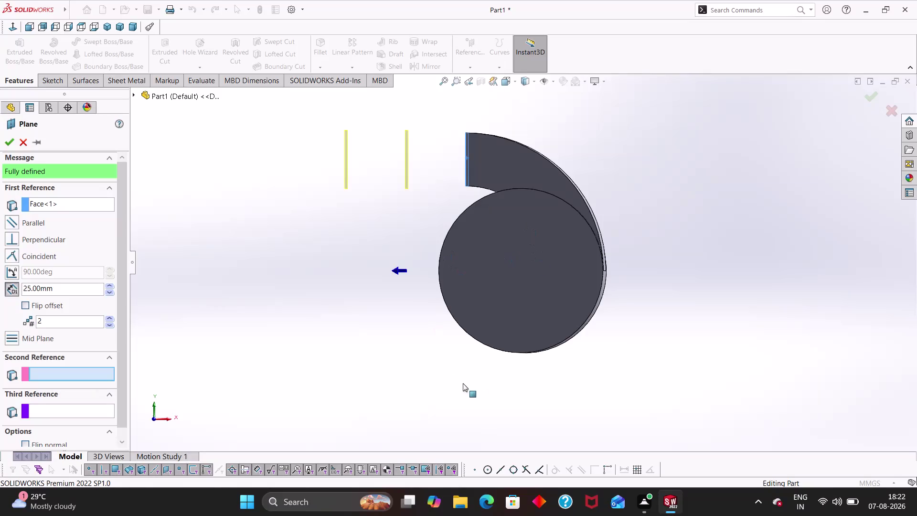
Confirm the two planes offset 25 mm from the face and orbit to view them.
click(6, 139)
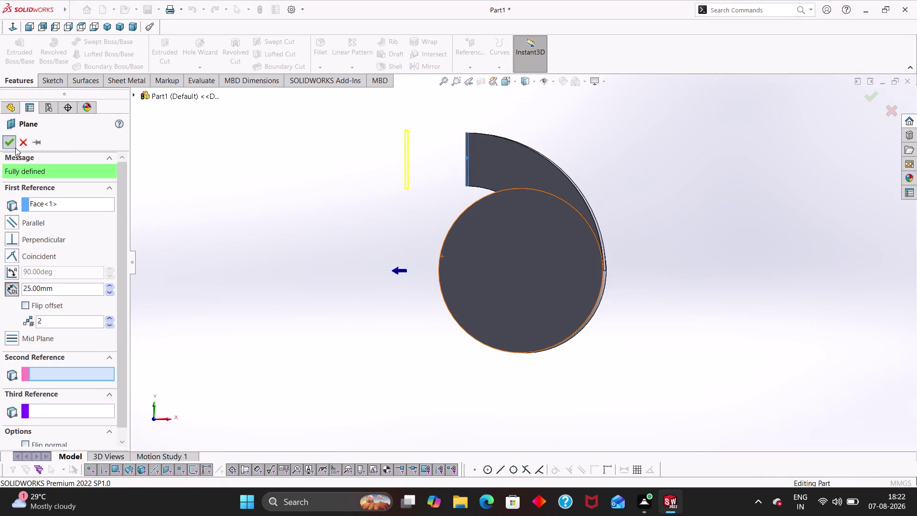
click(319, 260)
middle_drag(318, 258, 364, 330)
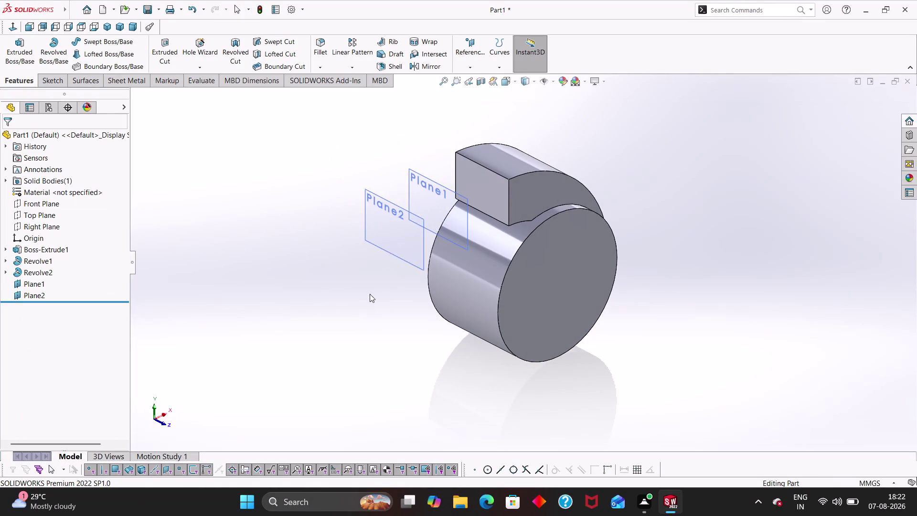
Start a new sketch on Plane1 from its context toolbar.
right_click(443, 206)
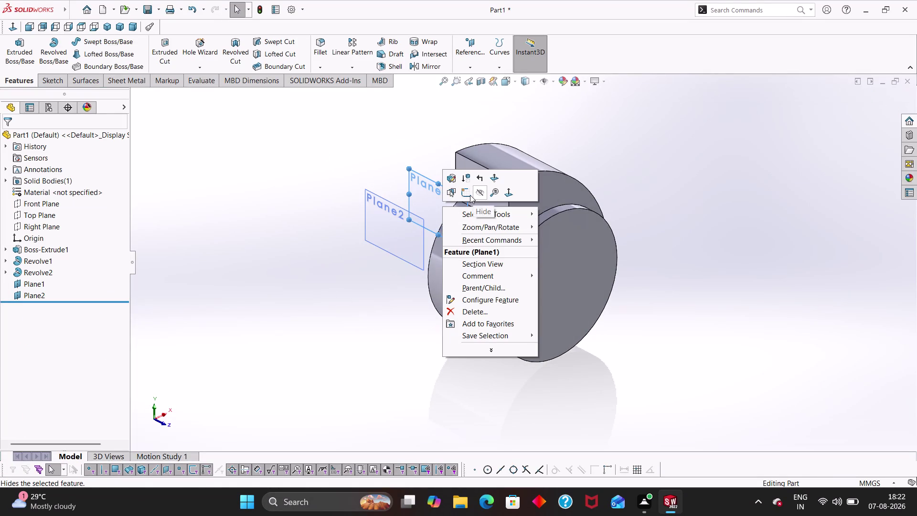
click(469, 195)
scroll(up, 3)
Draw a corner rectangle from the Plane2 corner to near the housing top.
right_drag(425, 218, 408, 214)
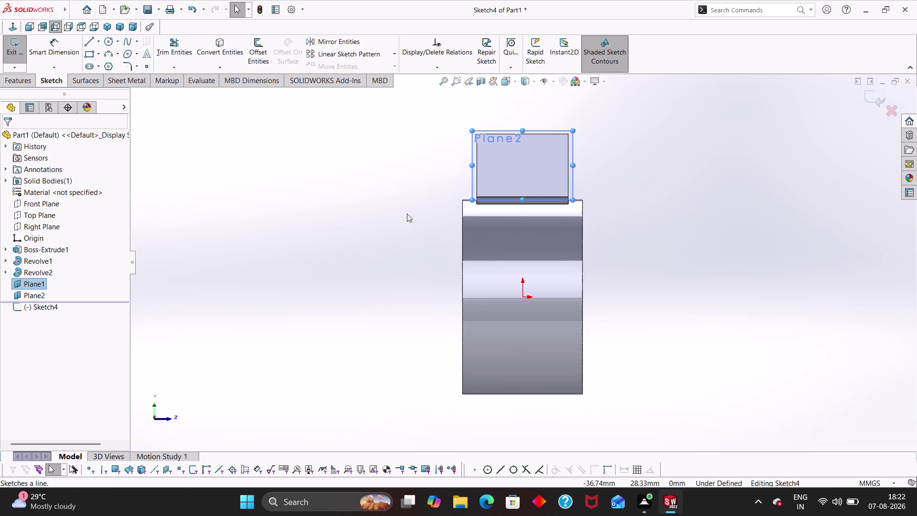
right_drag(408, 214, 368, 209)
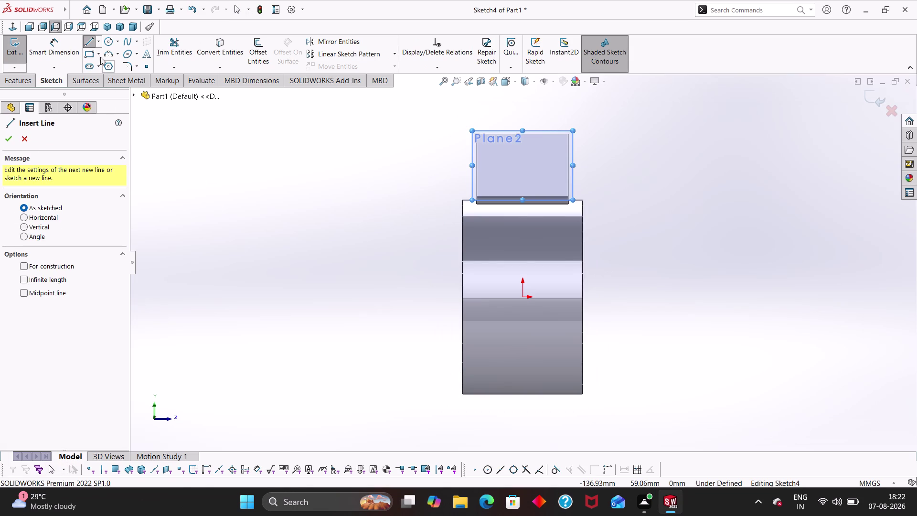
click(93, 52)
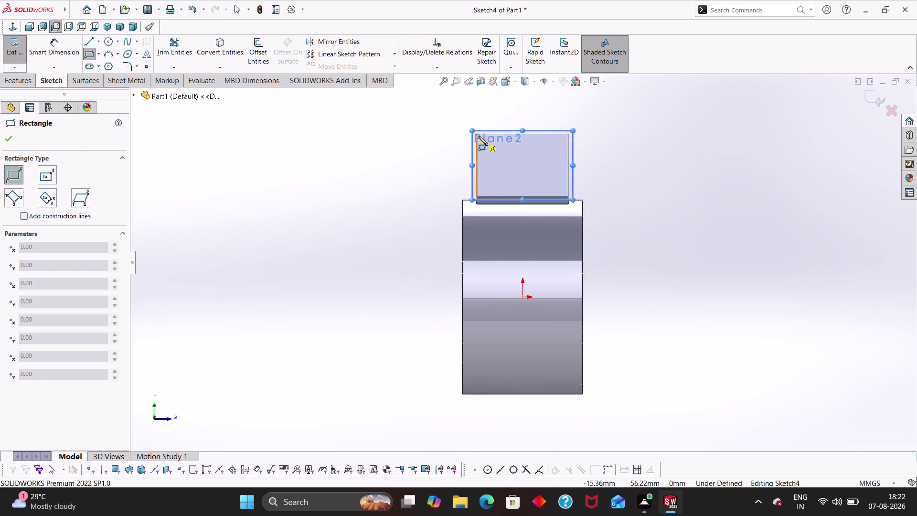
click(474, 132)
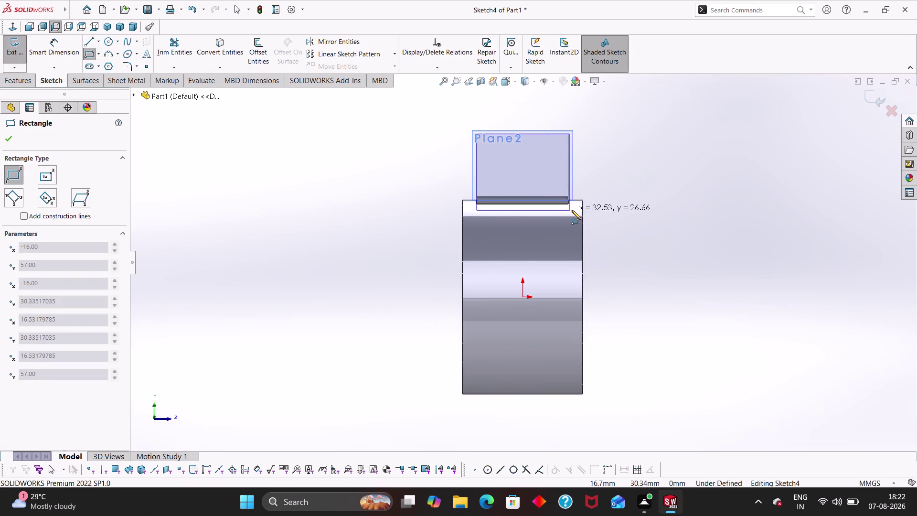
click(573, 210)
key(Escape)
scroll(down, 3)
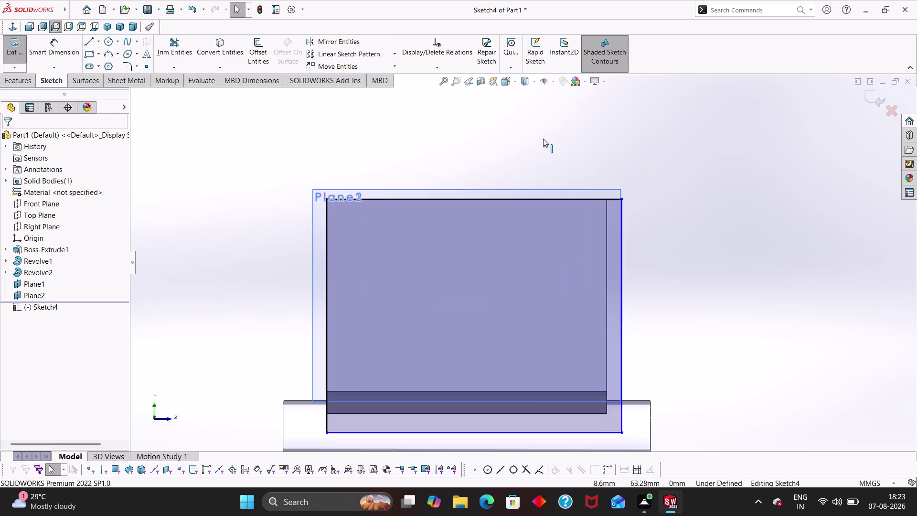
drag(505, 200, 505, 208)
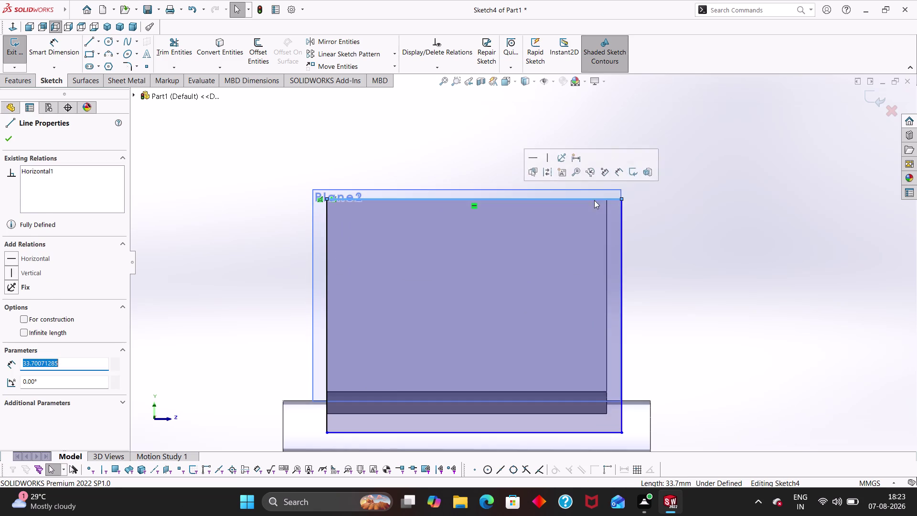
key(Escape)
Smart-dimension the rectangle's right edge to 24 mm and top edge to 40 mm.
right_drag(668, 284, 652, 193)
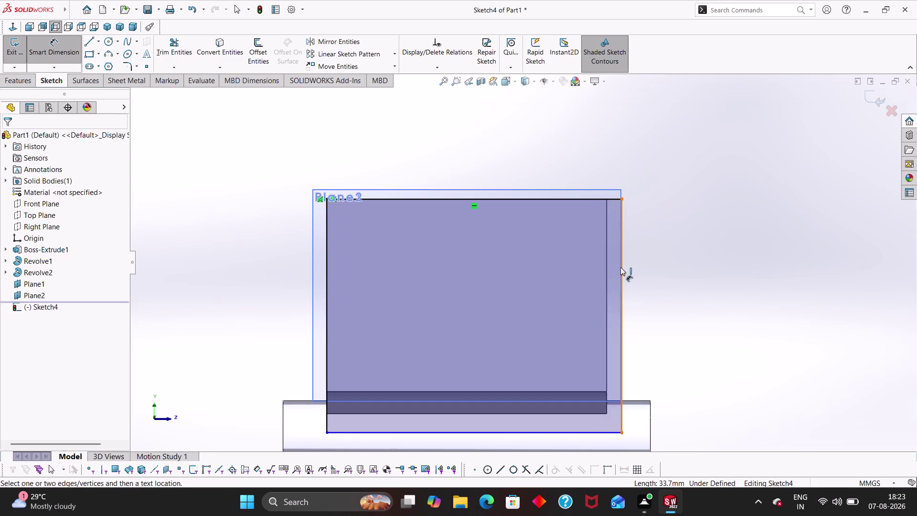
click(620, 267)
click(685, 274)
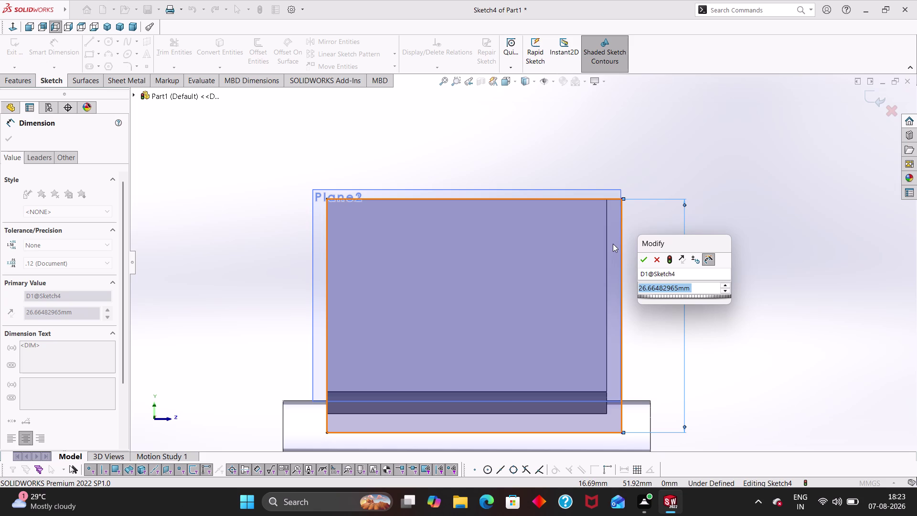
text(24)
key(Return)
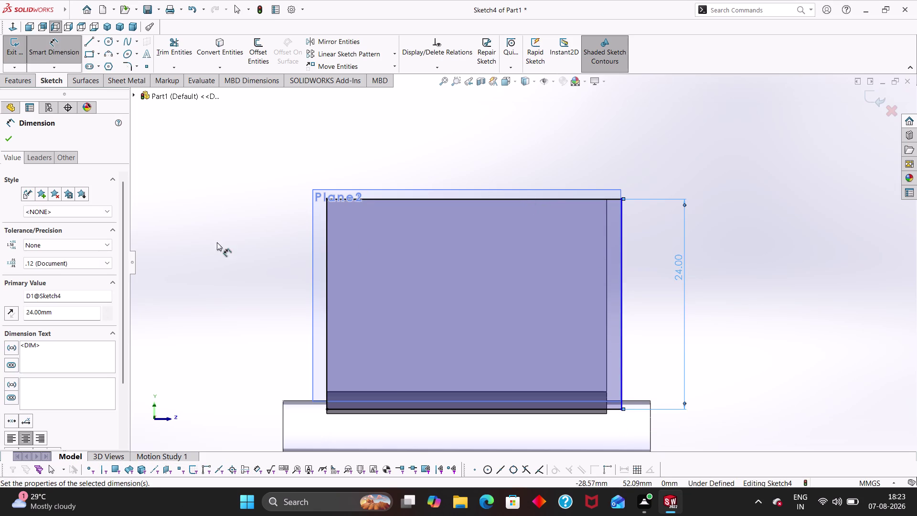
click(368, 199)
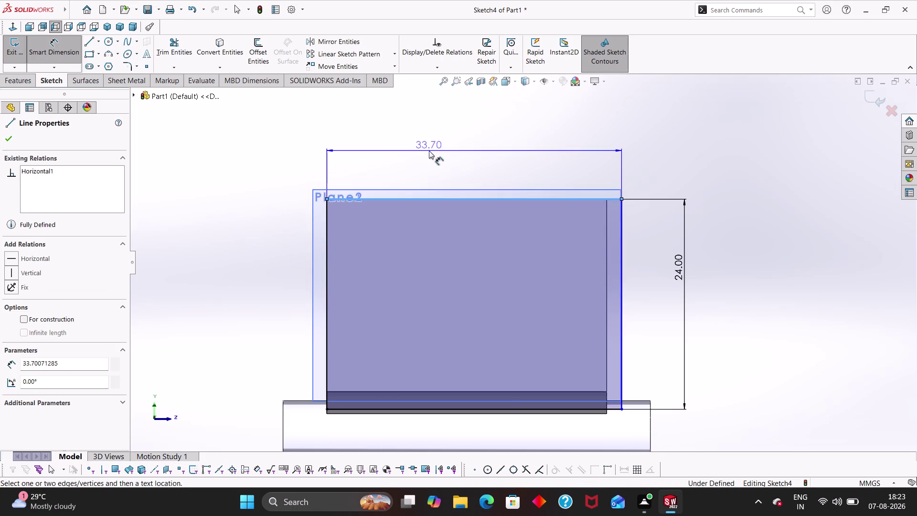
click(428, 151)
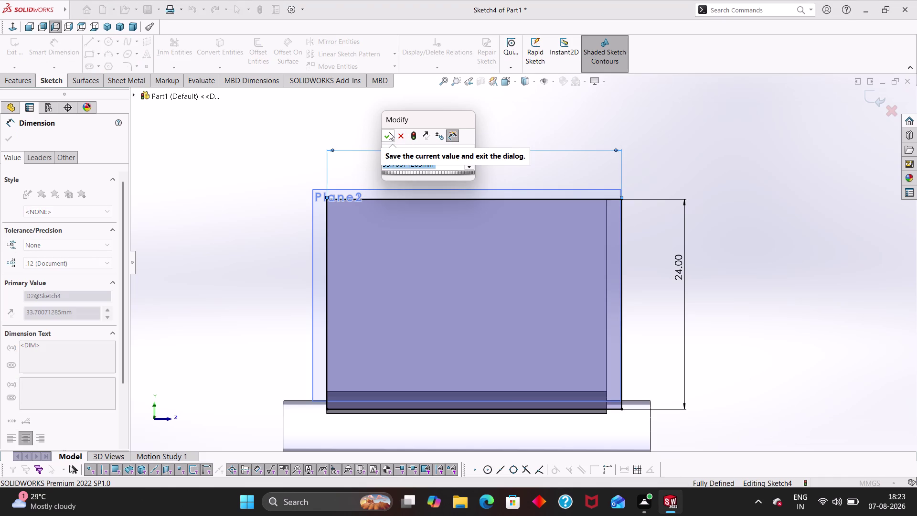
text(40)
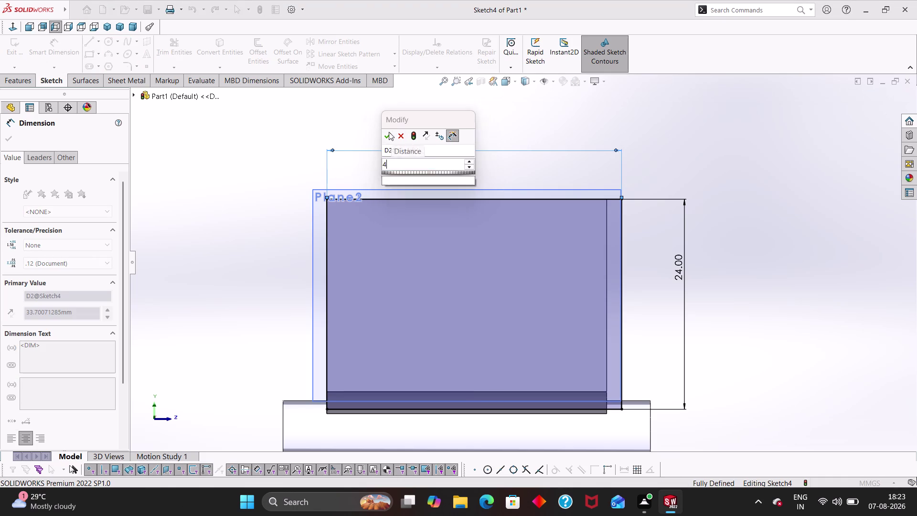
key(Return)
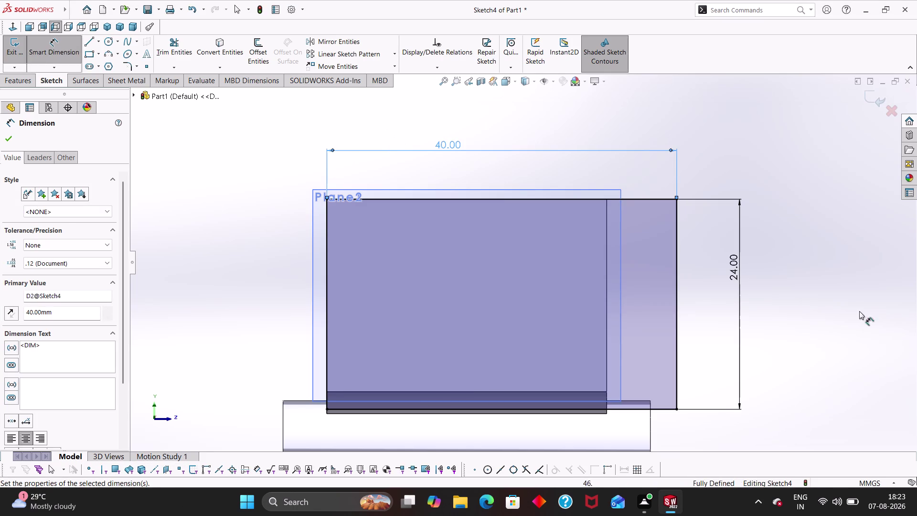
click(828, 287)
click(506, 199)
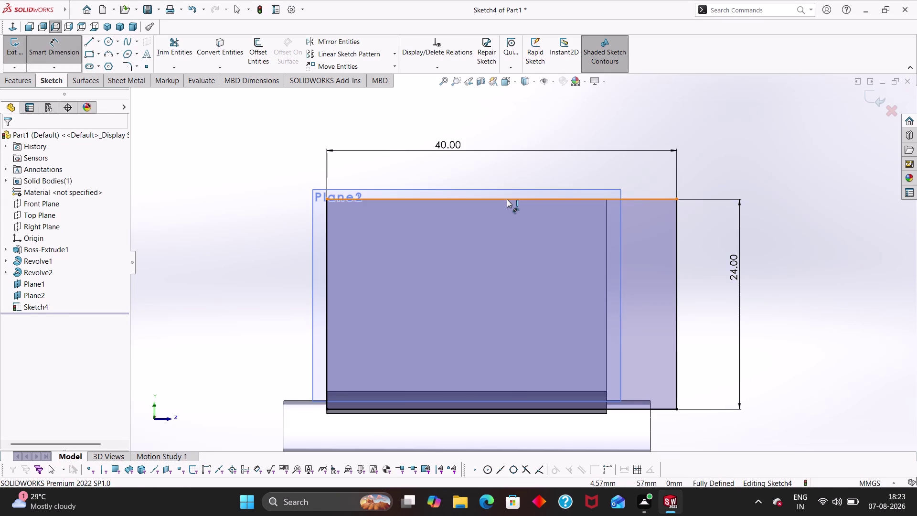
Select the rectangle's top edge and delete its relations.
key(Escape)
key(Escape)
click(503, 199)
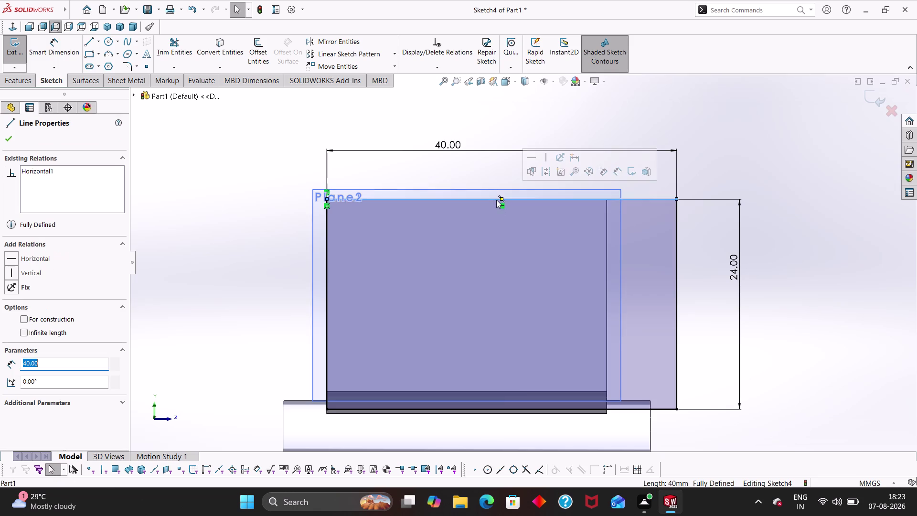
click(502, 199)
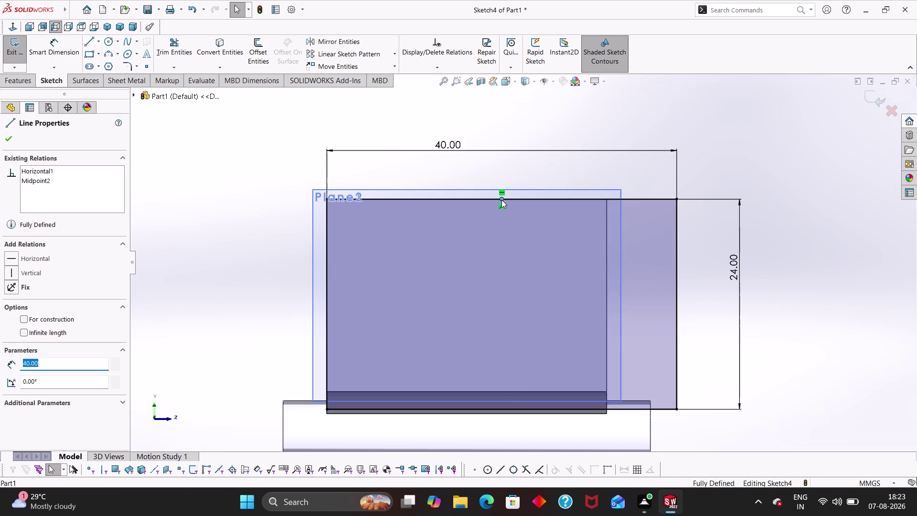
click(458, 198)
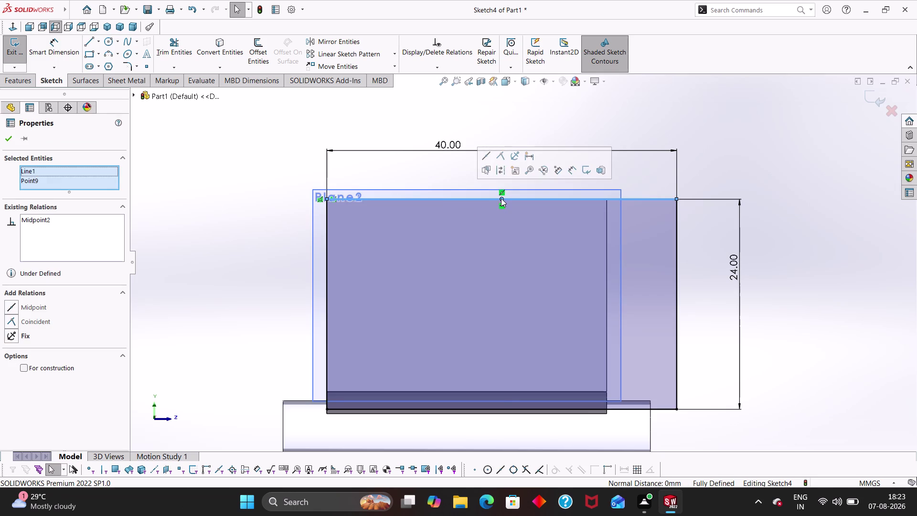
drag(502, 198, 434, 211)
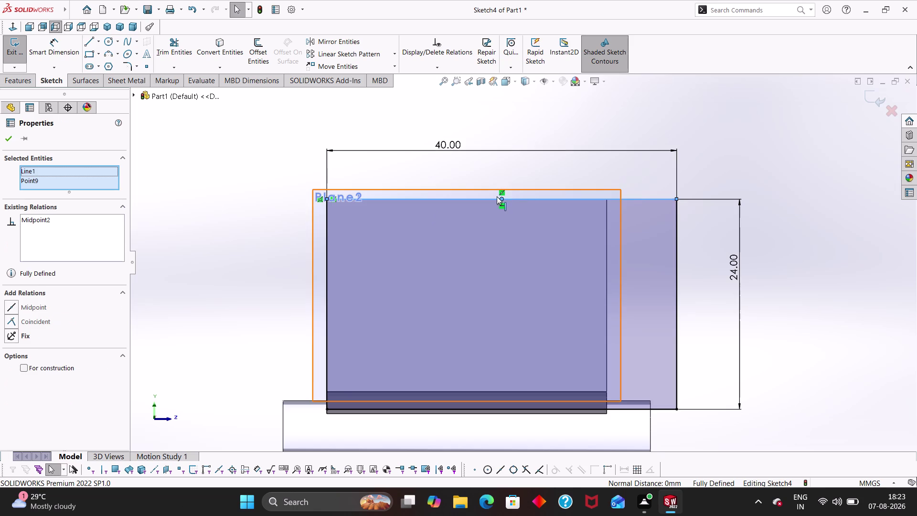
click(500, 195)
key(Delete)
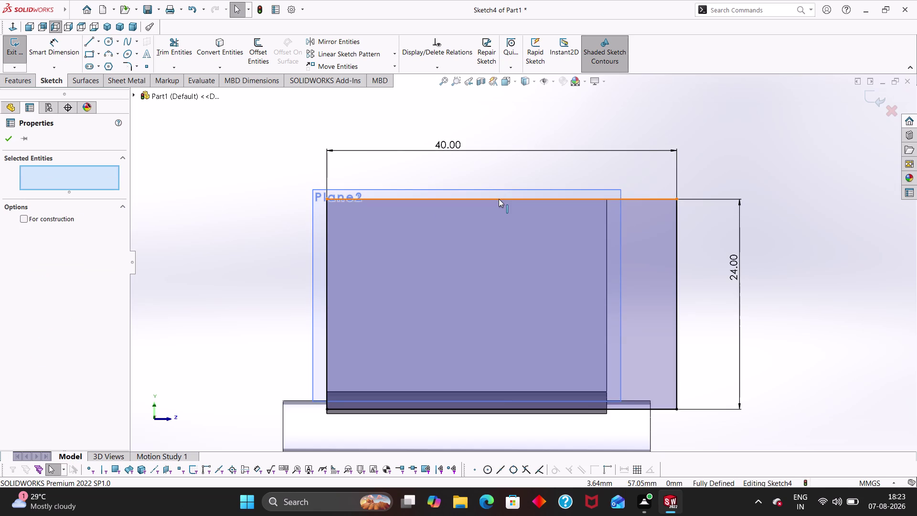
click(499, 199)
drag(507, 200, 474, 182)
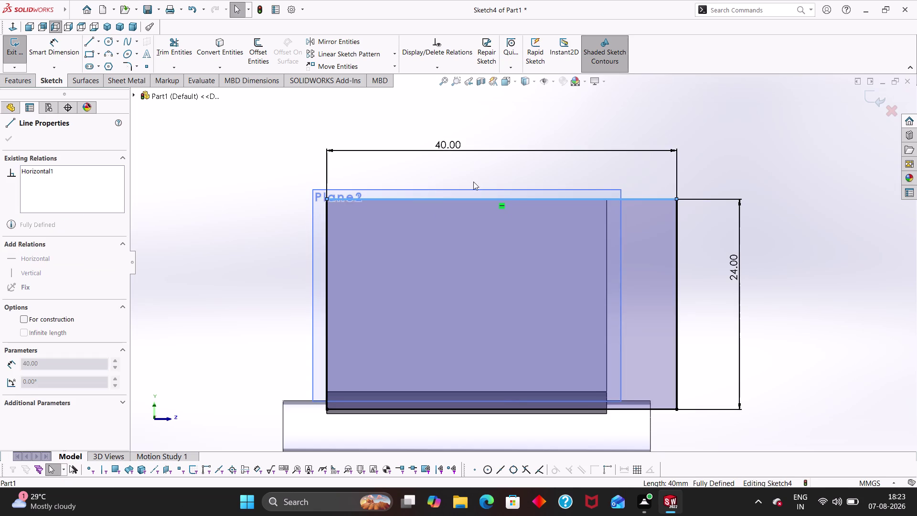
drag(474, 182, 473, 182)
click(505, 207)
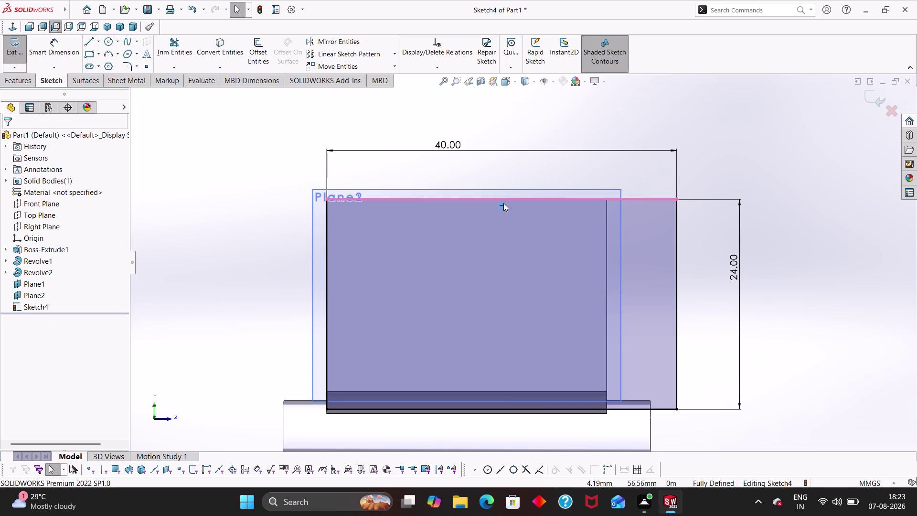
key(Delete)
Drag the rectangle's top corners and delete the top-left corner's relation.
drag(503, 202, 496, 170)
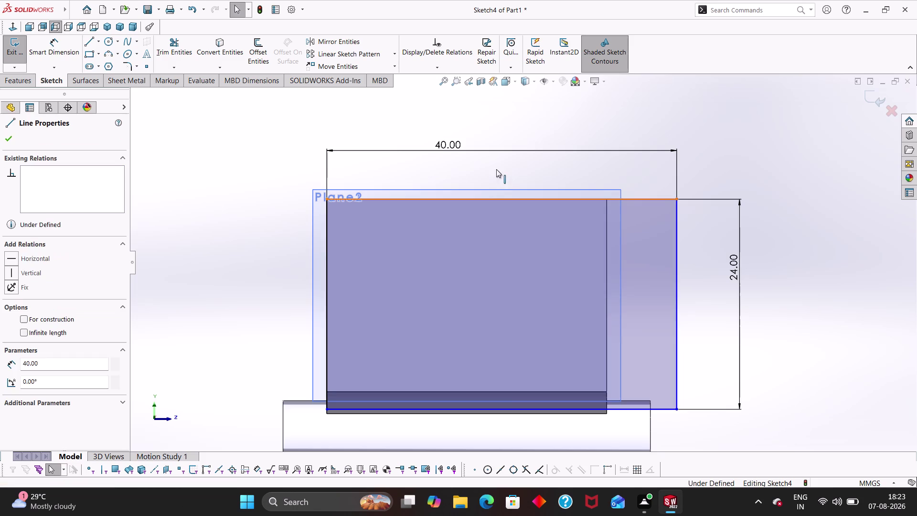
drag(497, 169, 490, 173)
drag(676, 199, 613, 202)
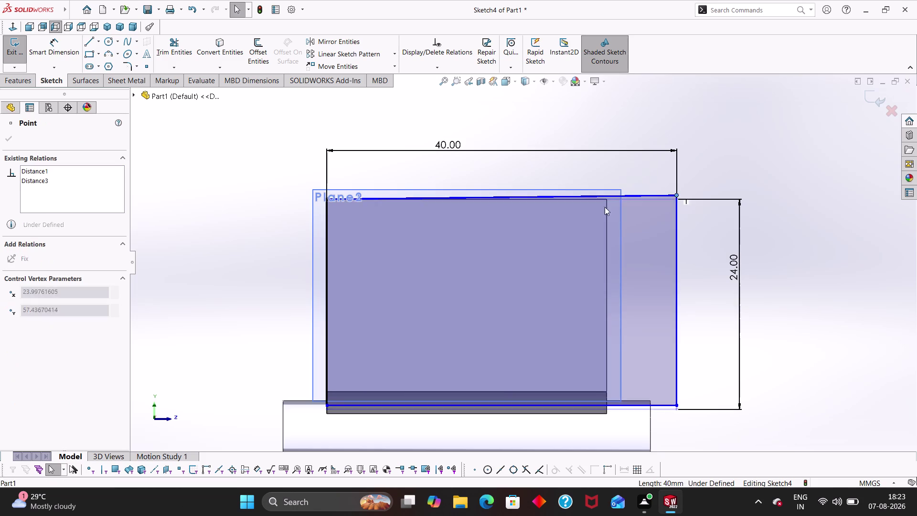
drag(613, 202, 639, 219)
drag(327, 198, 327, 217)
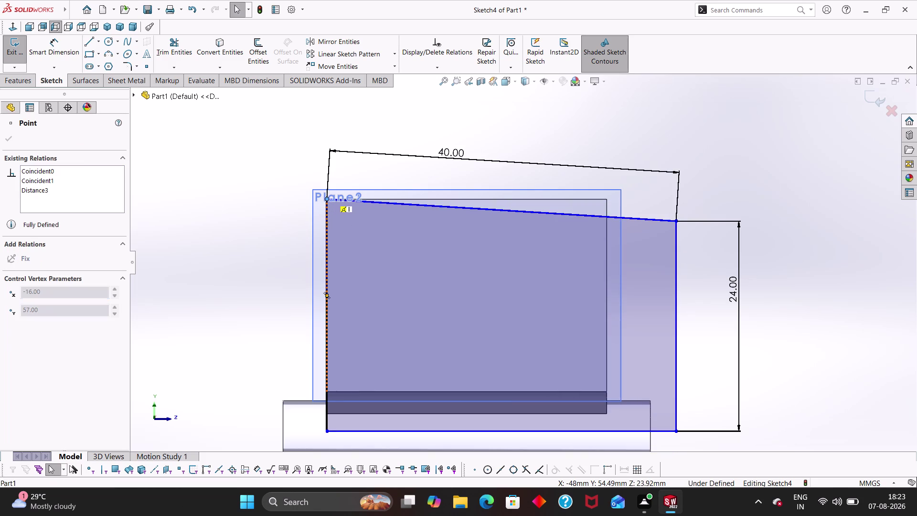
click(326, 193)
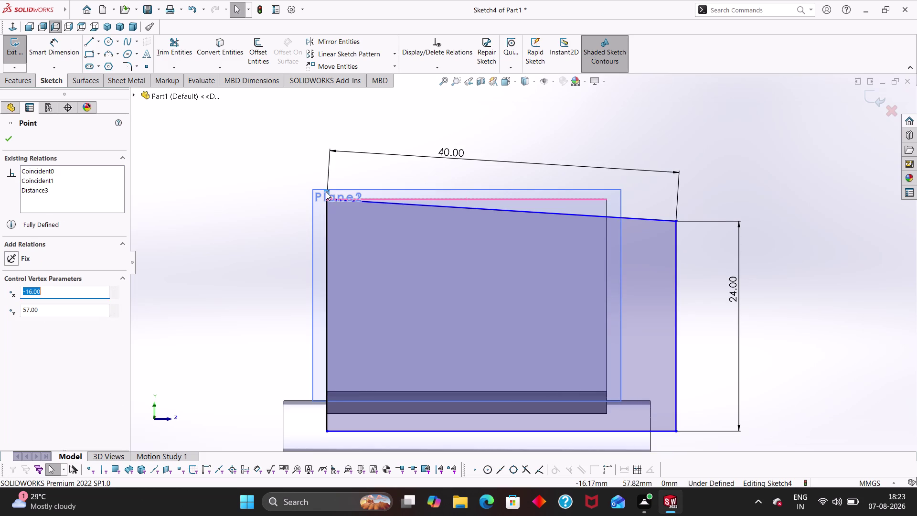
key(Delete)
Level the top edge by dragging both corners, then select the top line with the housing edge.
drag(327, 199, 325, 218)
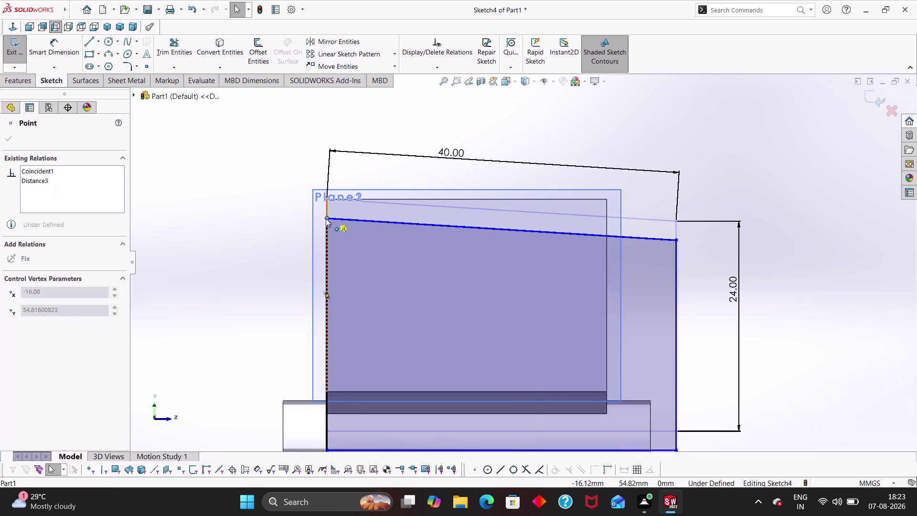
drag(325, 218, 322, 212)
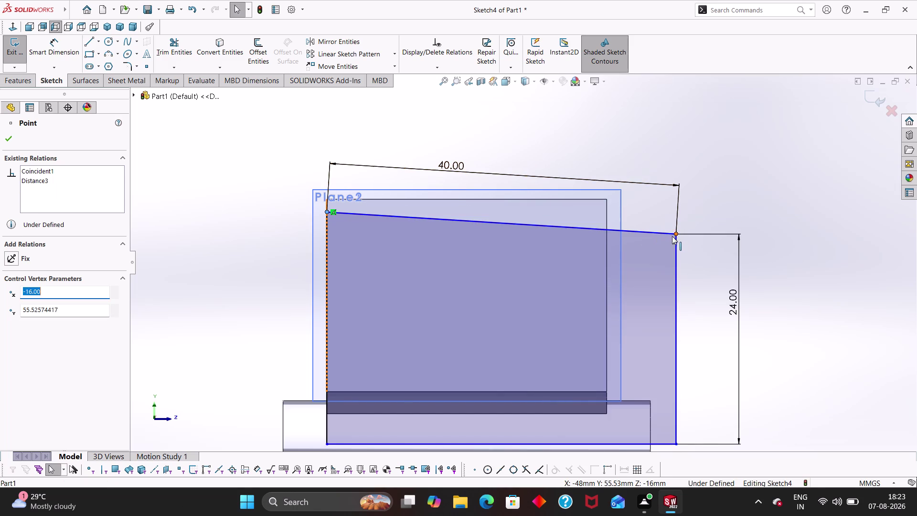
drag(677, 233, 679, 227)
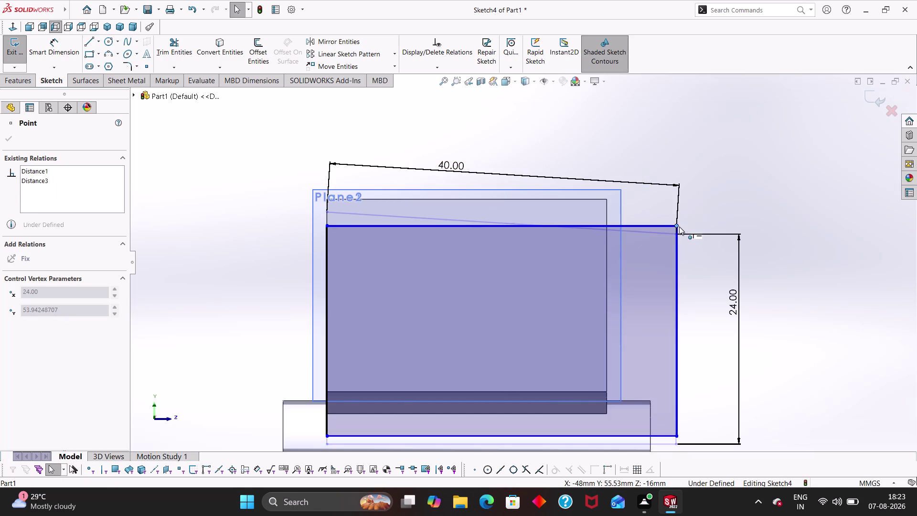
drag(679, 227, 679, 226)
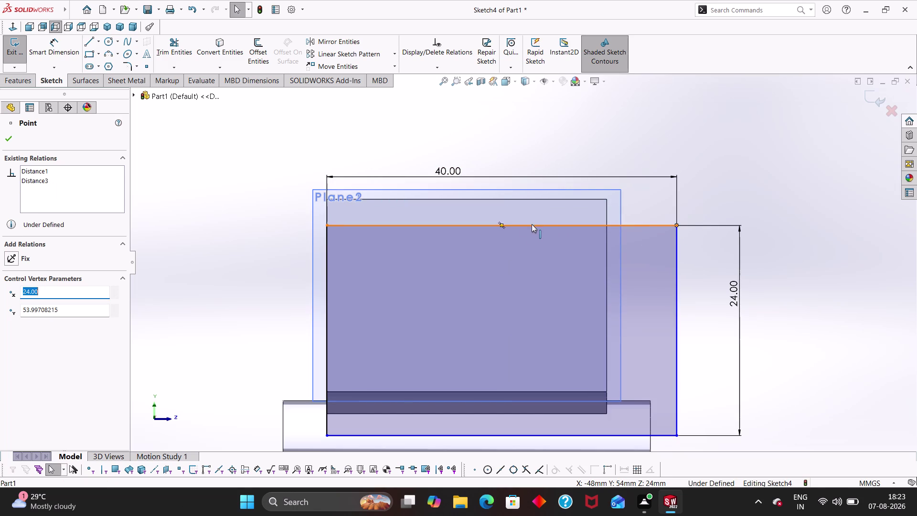
click(501, 225)
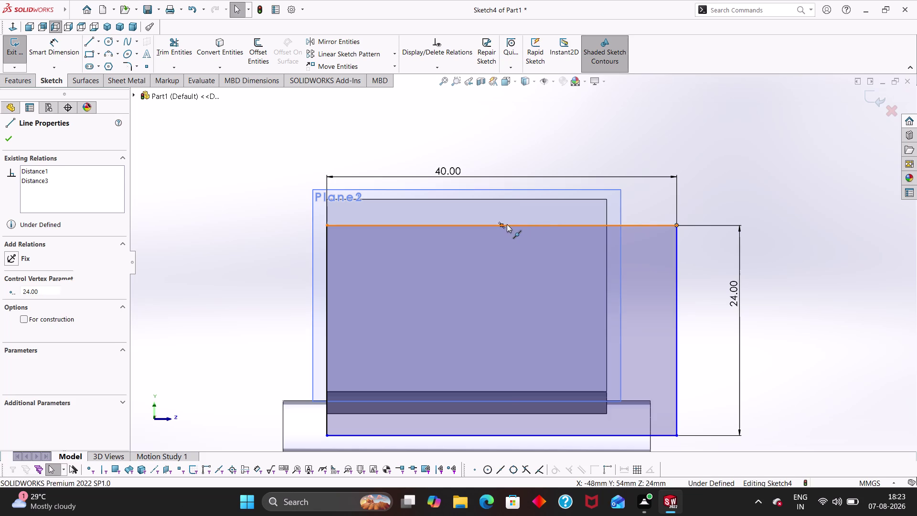
click(459, 199)
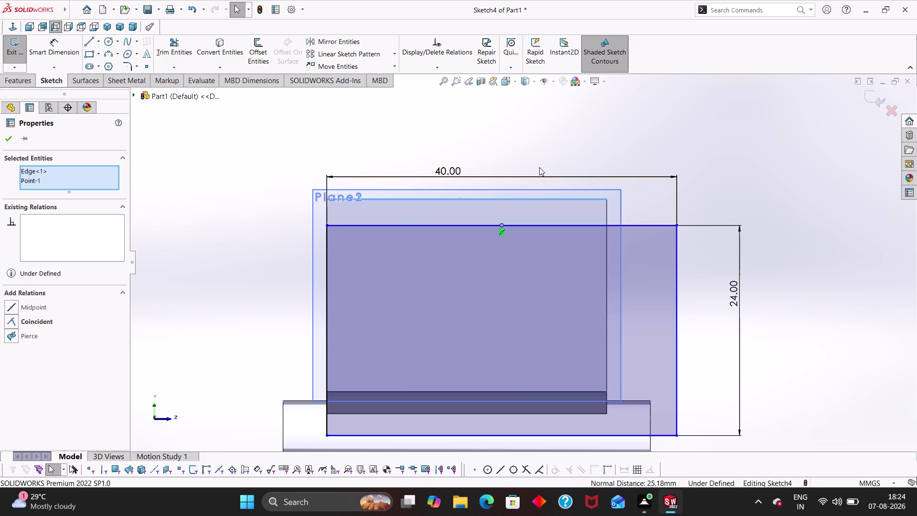
Orbit around the housing block and make the point the edge's midpoint.
middle_drag(552, 115, 566, 175)
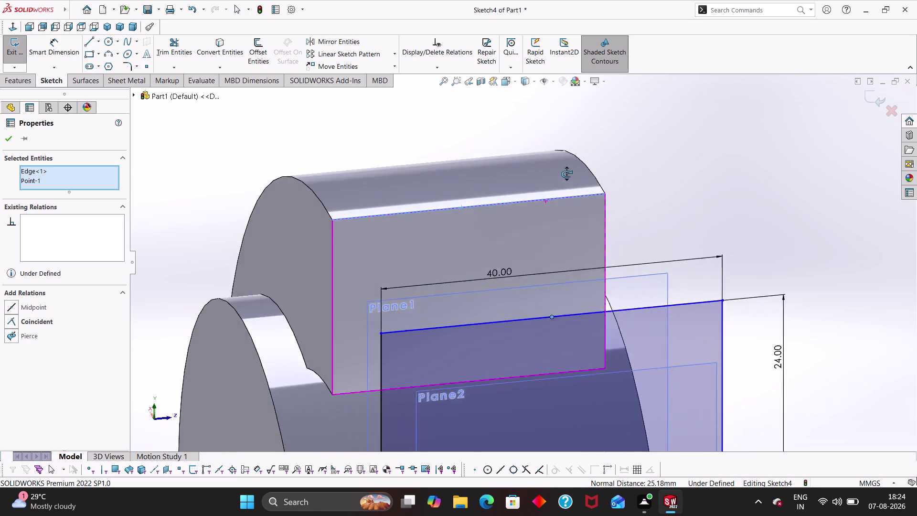
middle_drag(565, 175, 551, 137)
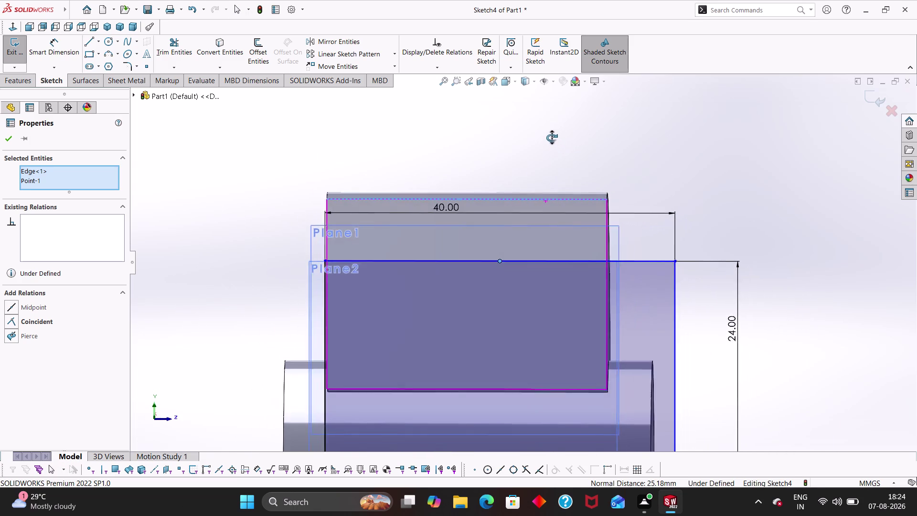
middle_drag(552, 138, 551, 131)
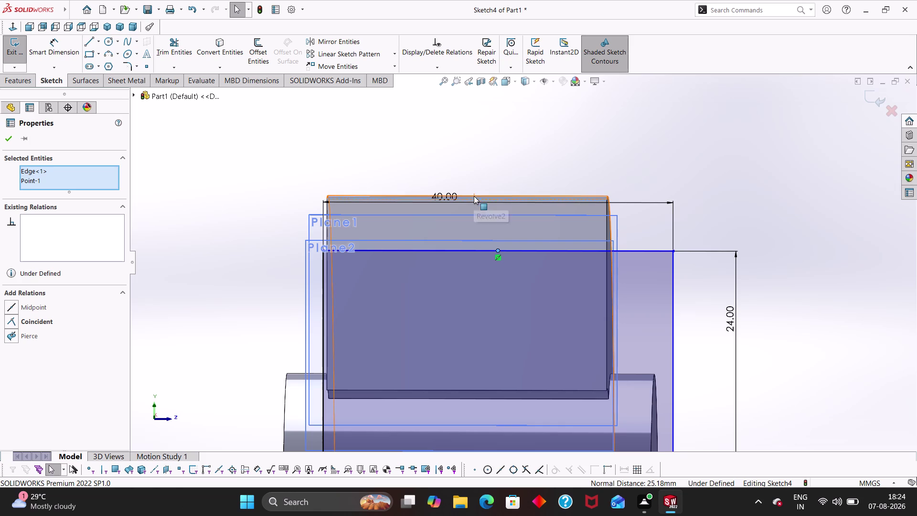
middle_drag(535, 160, 551, 182)
scroll(down, 3)
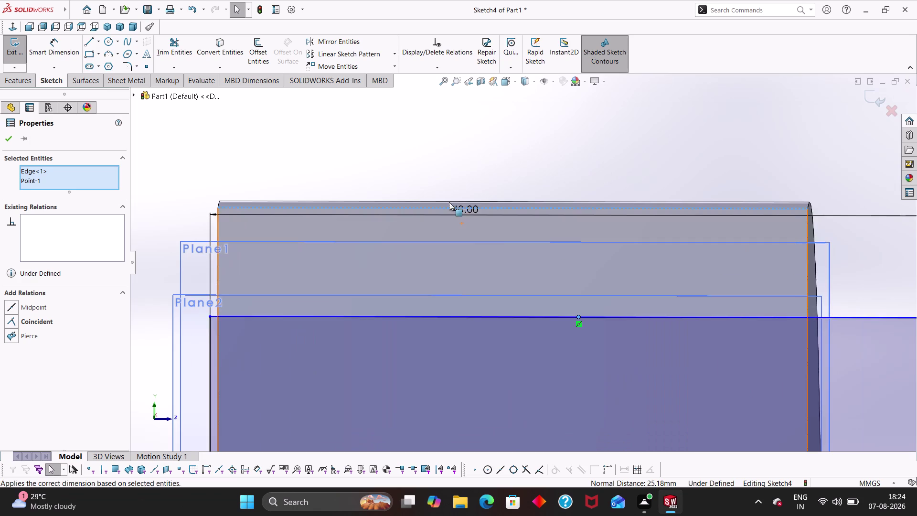
scroll(up, 3)
scroll(up, 3)
middle_drag(534, 209, 552, 240)
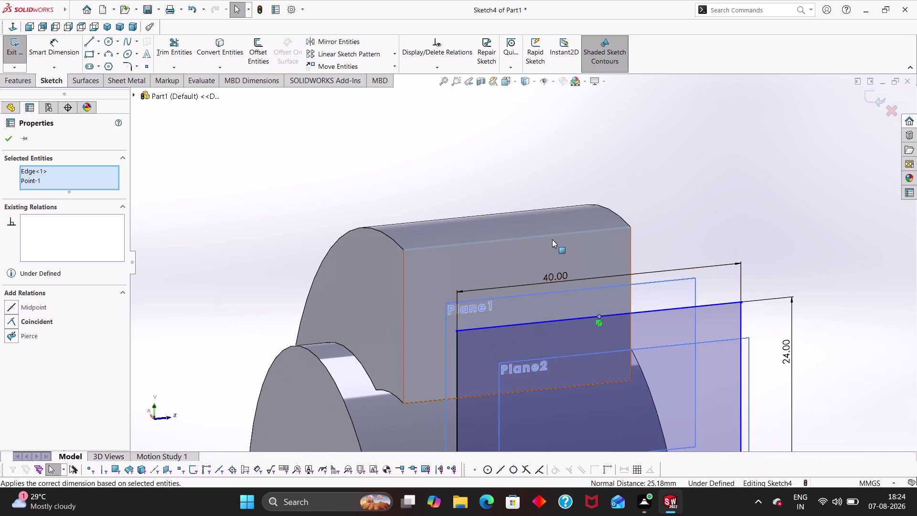
click(516, 238)
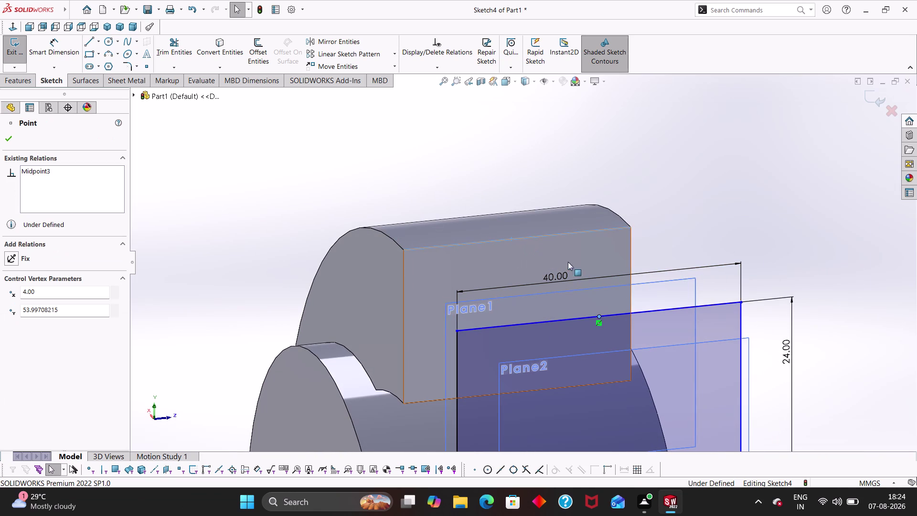
Return to a front view, delete the top line's relation and drag the line upward.
scroll(up, 3)
middle_drag(666, 219, 647, 192)
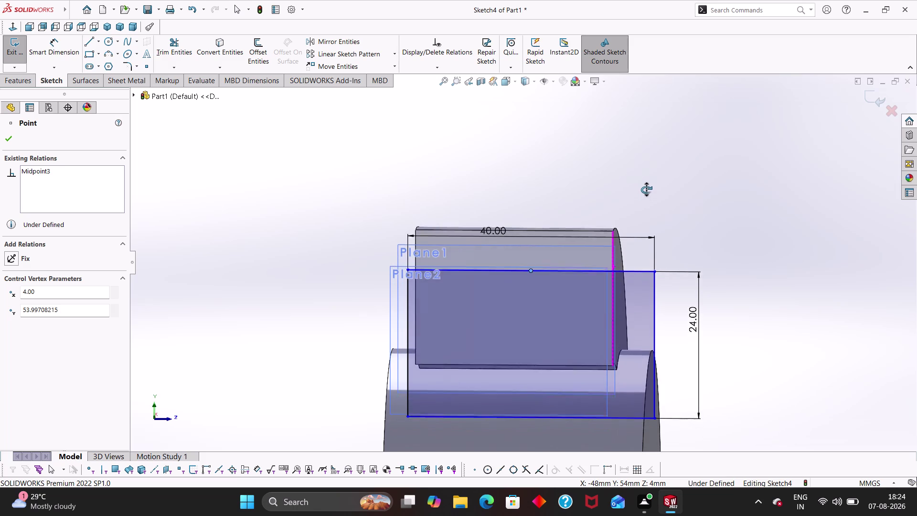
middle_drag(646, 192, 644, 161)
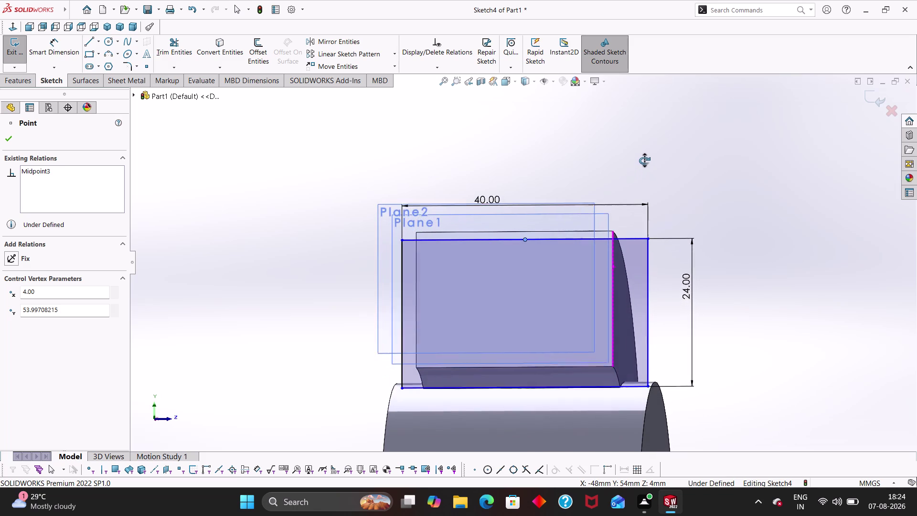
middle_drag(644, 161, 644, 160)
scroll(down, 3)
click(553, 290)
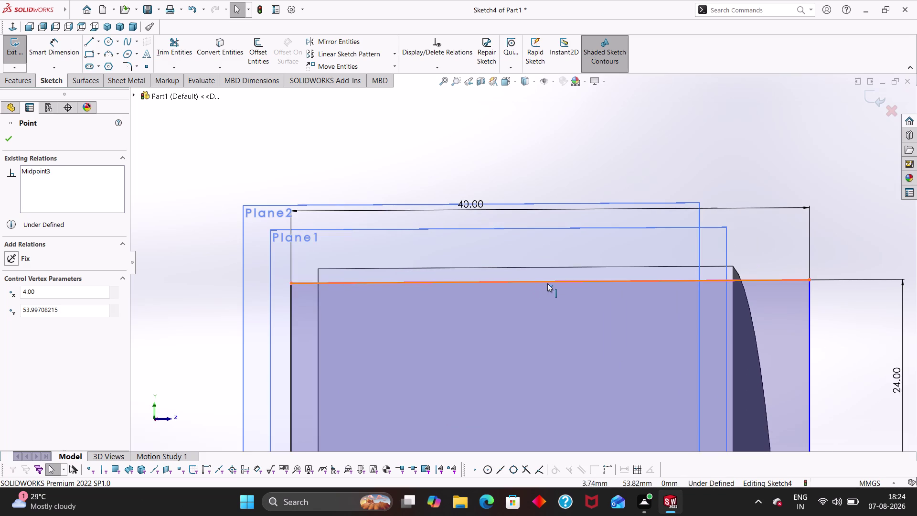
click(548, 283)
click(551, 286)
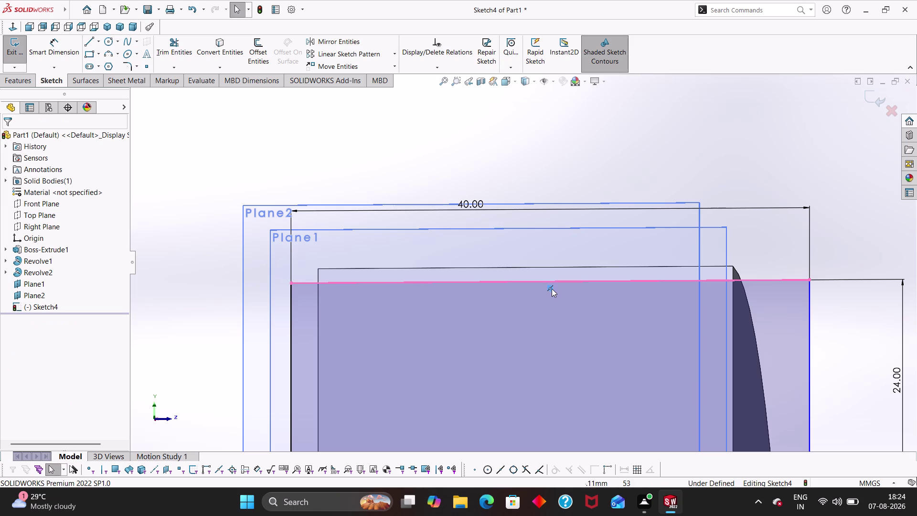
key(Delete)
click(544, 280)
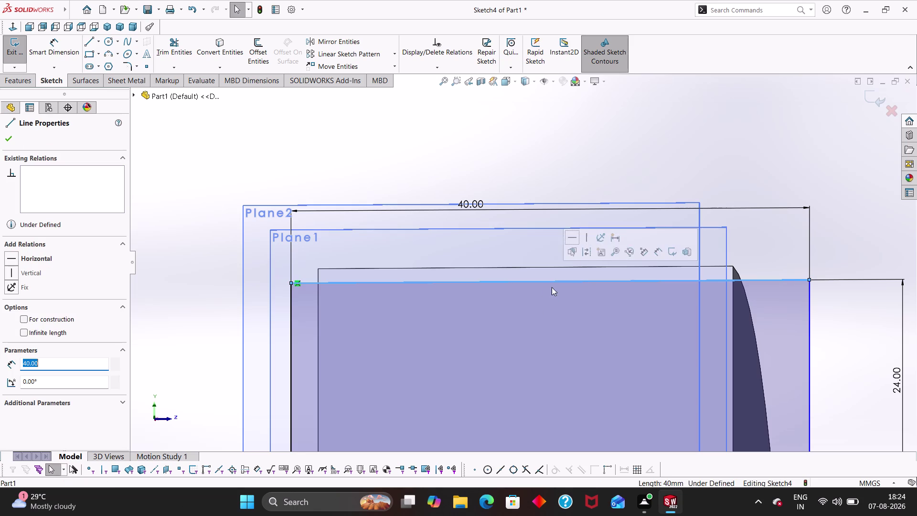
drag(556, 282, 511, 272)
key(Escape)
key(Escape)
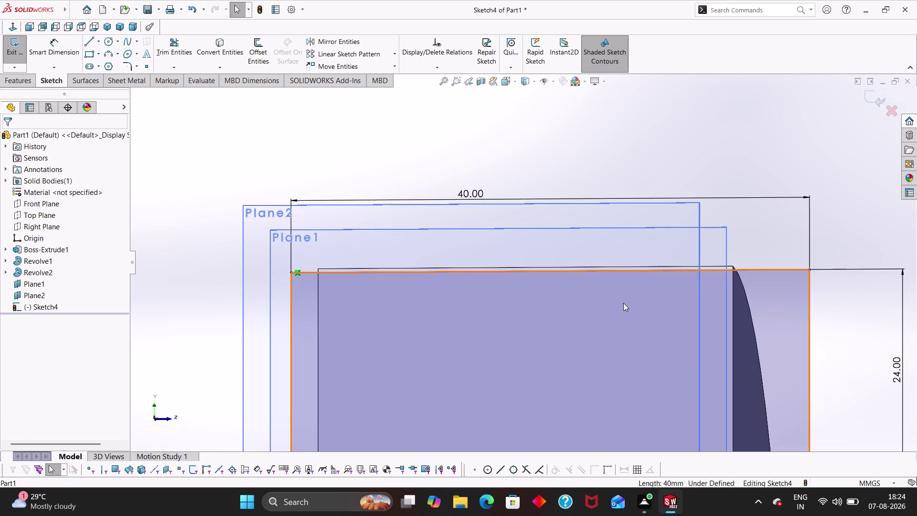
Drag the rectangle's bottom line and top-right corner to shift it above the block.
scroll(up, 3)
drag(505, 415, 506, 400)
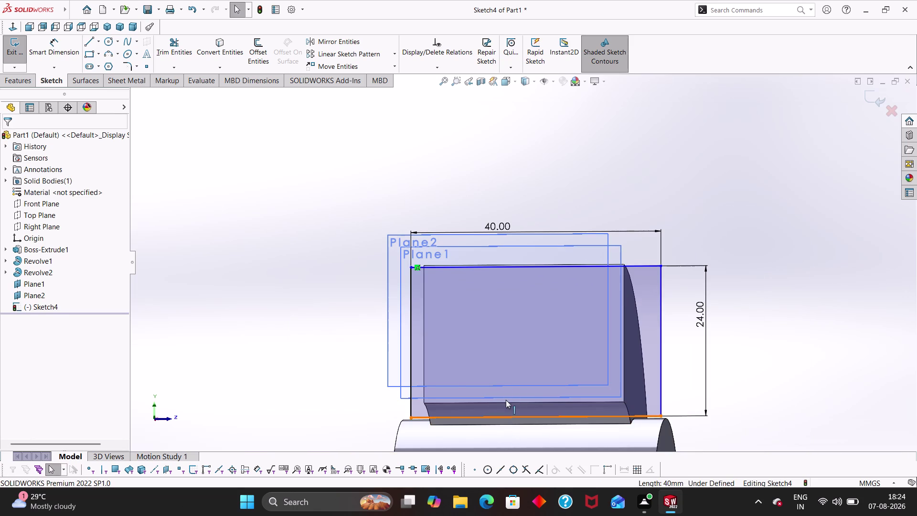
drag(506, 400, 484, 376)
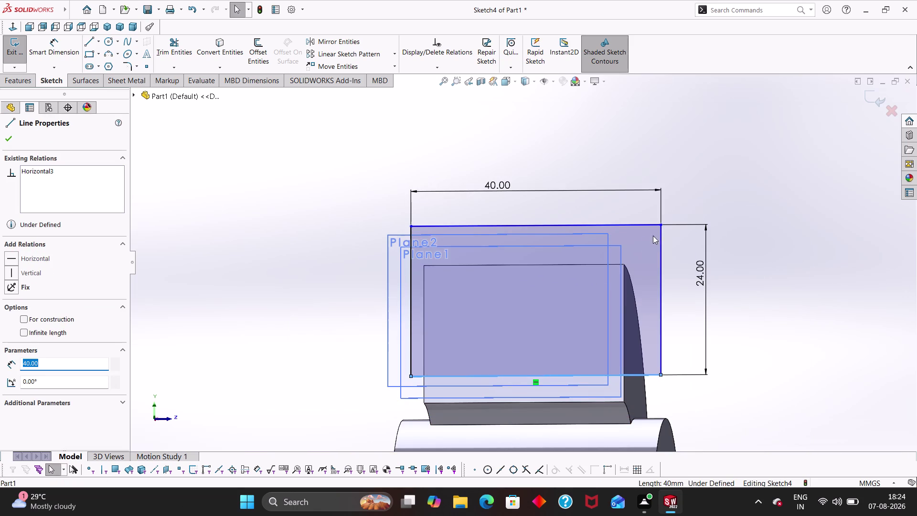
drag(660, 224, 646, 228)
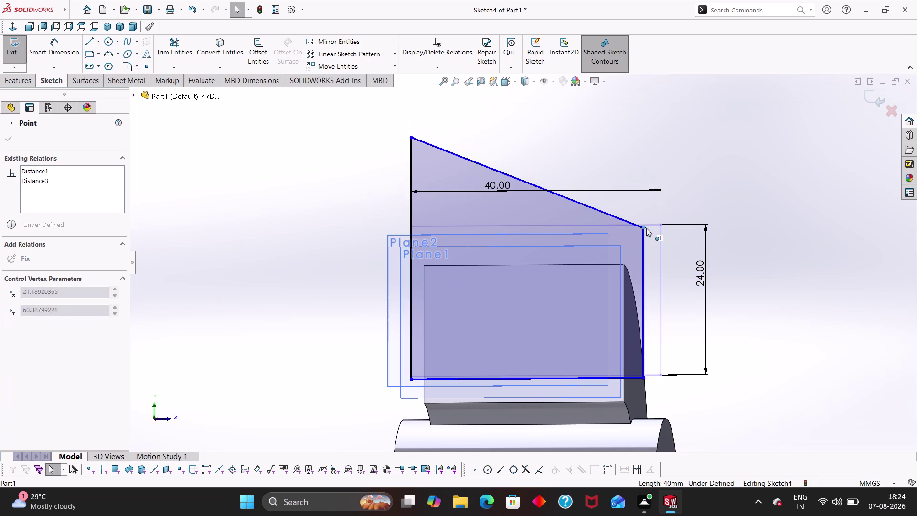
drag(645, 228, 666, 225)
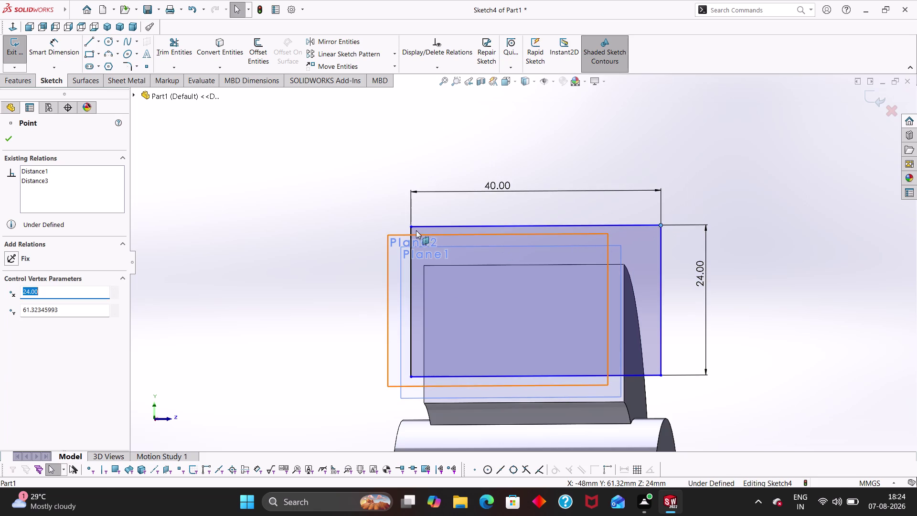
drag(409, 224, 384, 230)
Delete the top-left corner's coincident relation and widen the rectangle to the left.
click(416, 224)
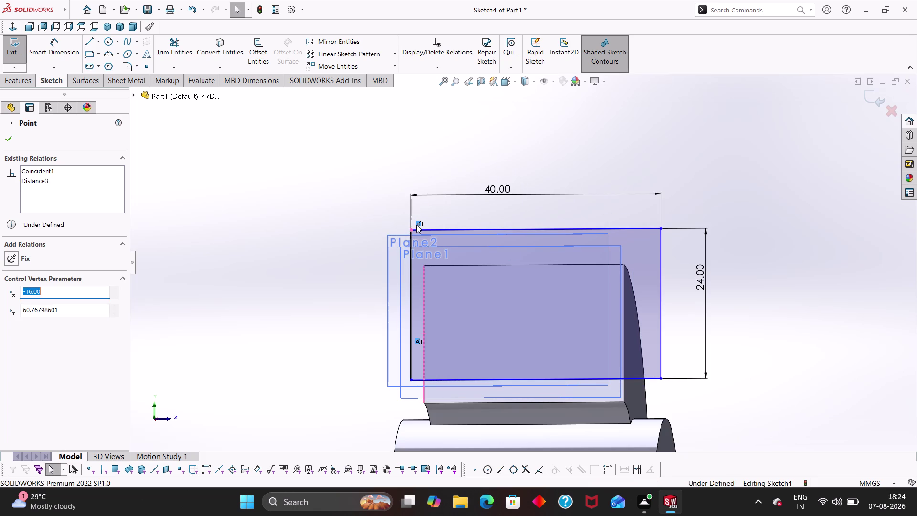
key(Delete)
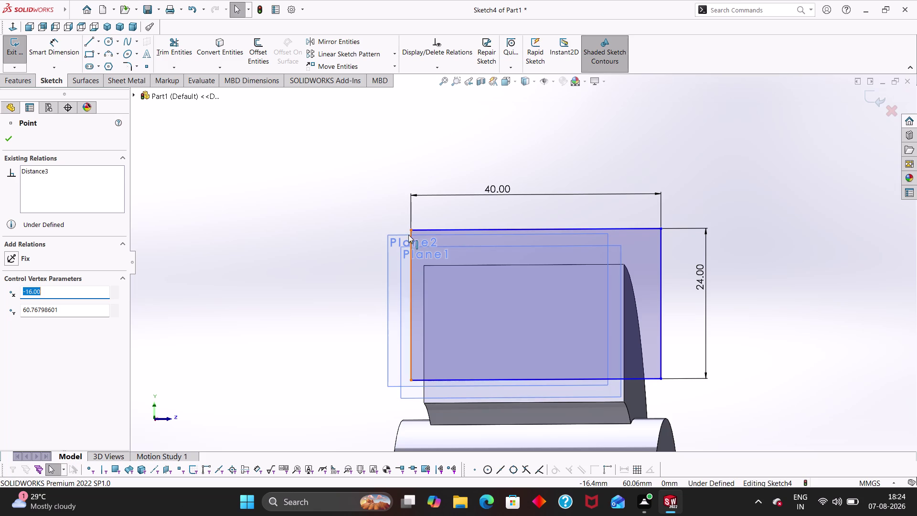
drag(412, 231, 397, 233)
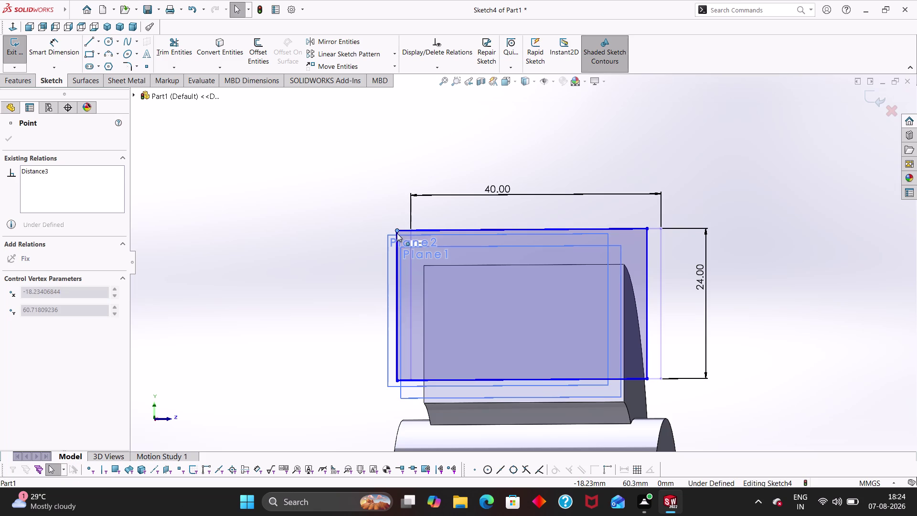
drag(397, 233, 388, 231)
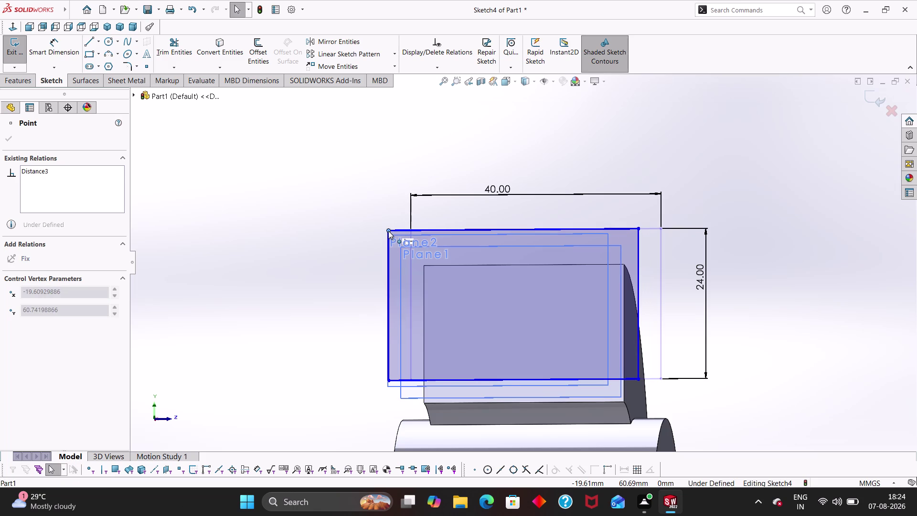
drag(388, 231, 389, 232)
scroll(up, 3)
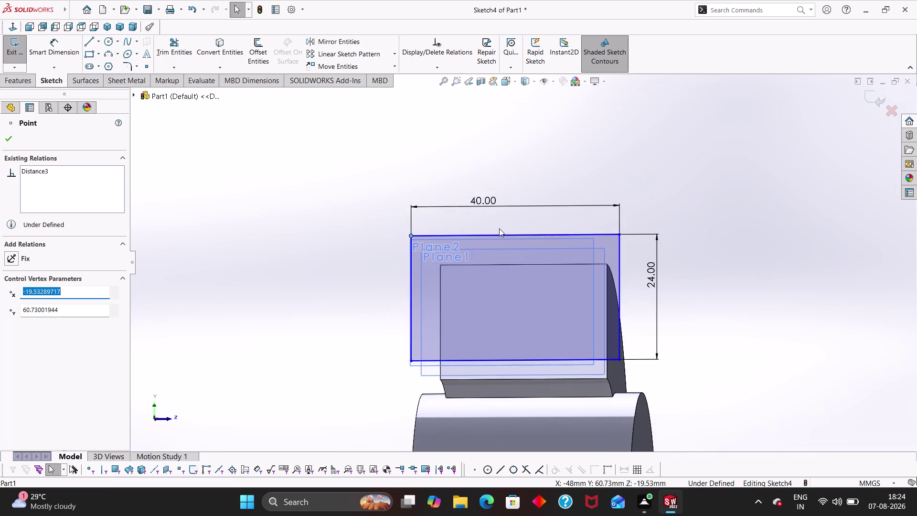
scroll(down, 3)
scroll(up, 3)
Select the top-line point and the housing block's top edge, and center the point on it.
middle_drag(577, 182, 578, 194)
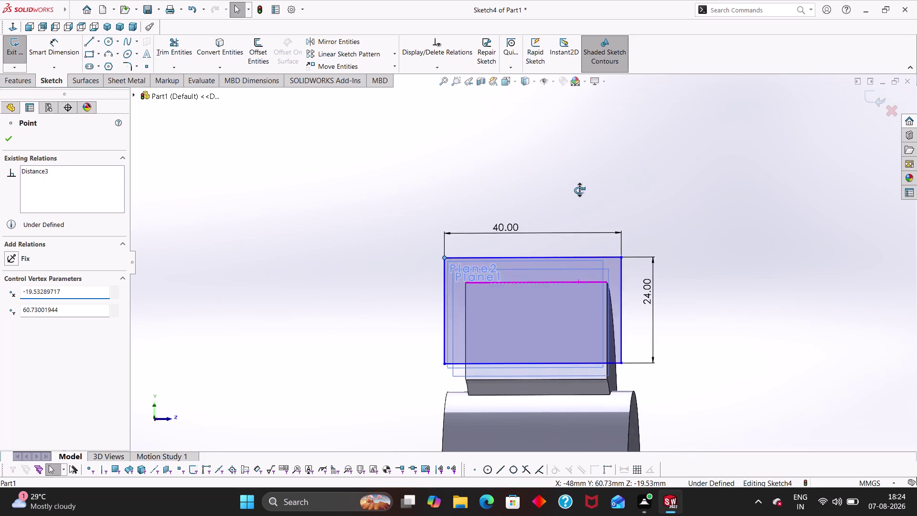
middle_drag(579, 195, 568, 247)
middle_drag(541, 306, 544, 287)
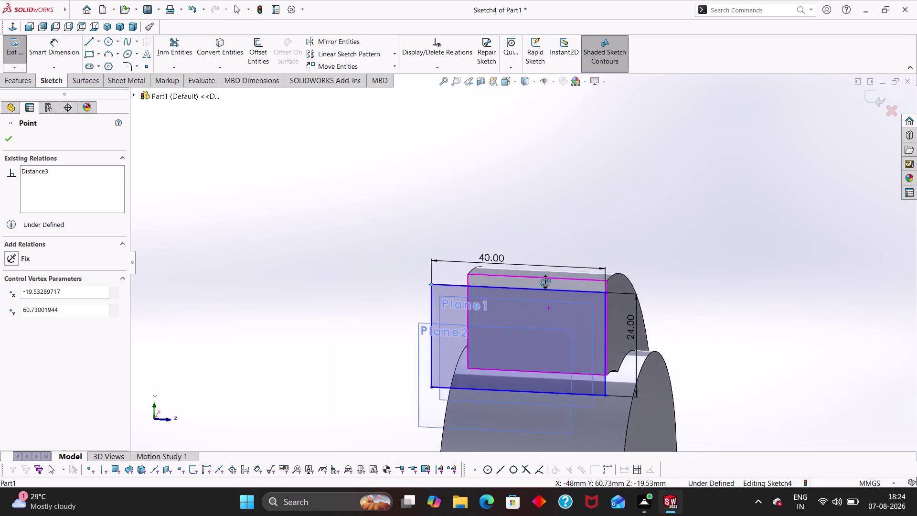
middle_drag(544, 286, 556, 283)
click(537, 286)
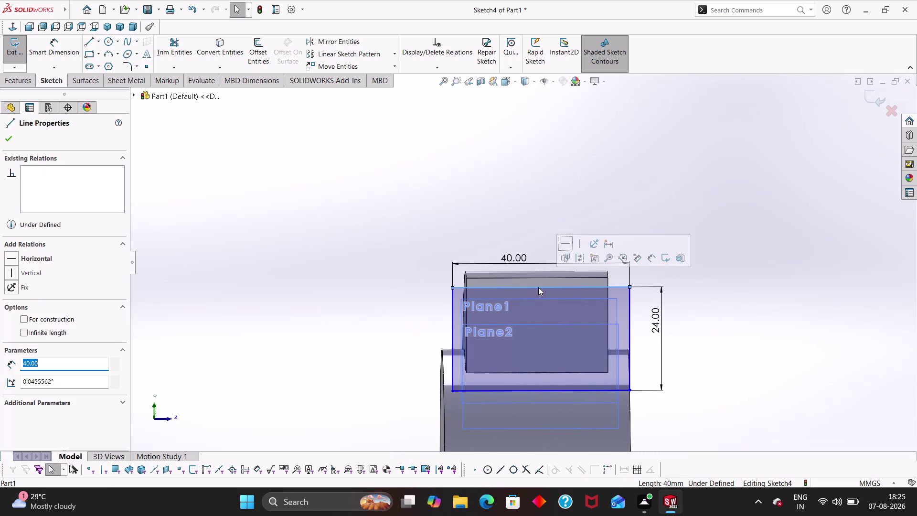
click(541, 287)
click(541, 286)
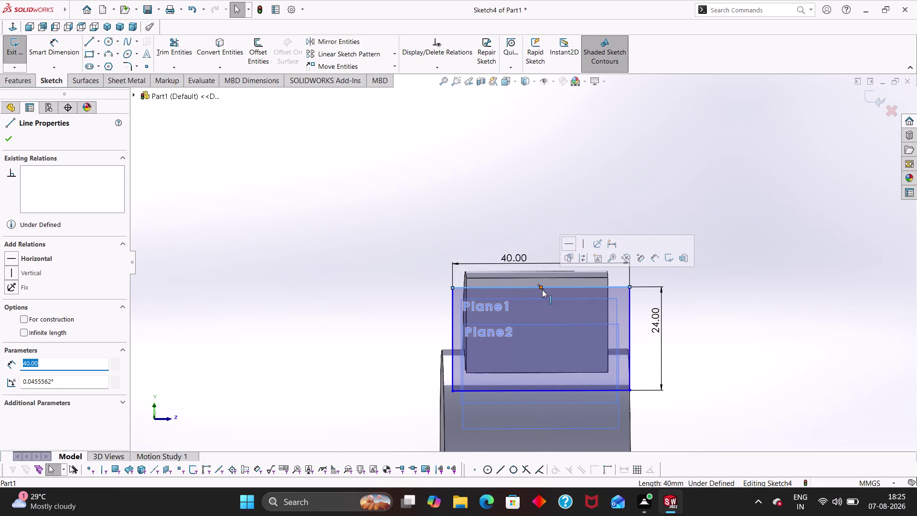
click(541, 289)
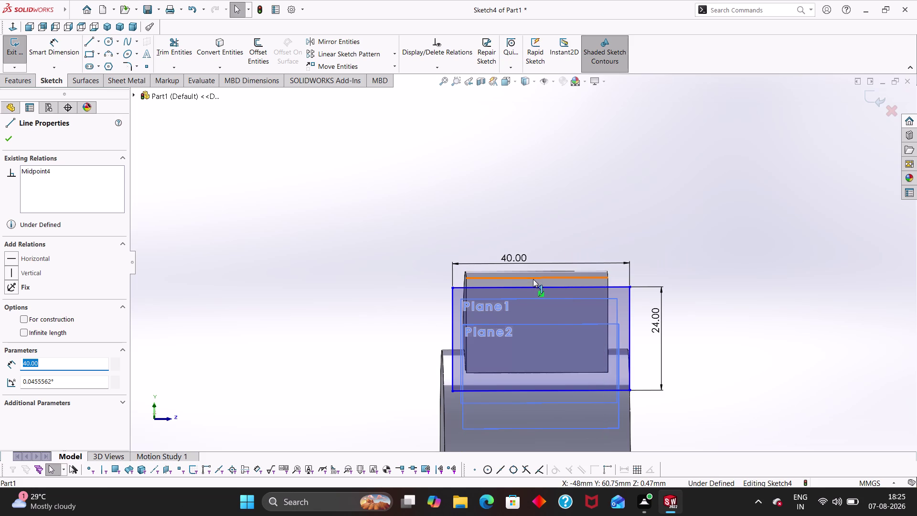
click(533, 278)
click(538, 278)
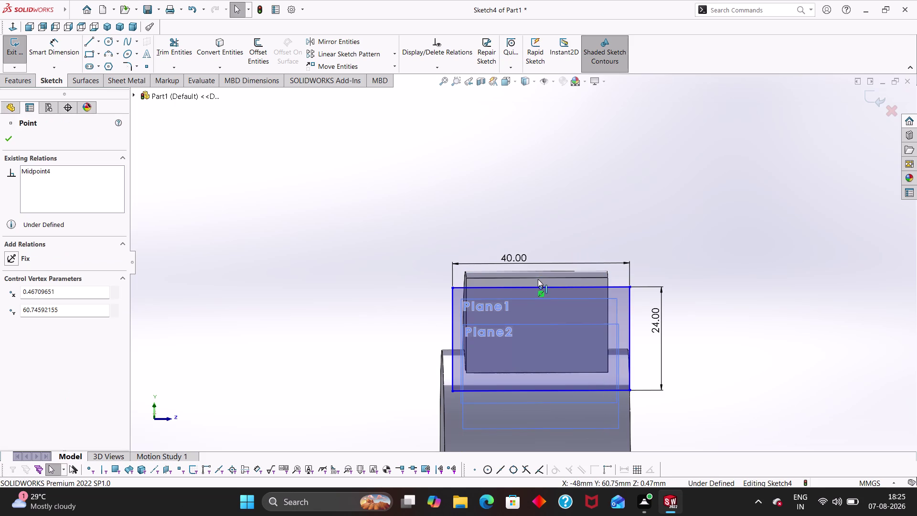
Confirm the point's properties and adjust the sketch view.
scroll(down, 3)
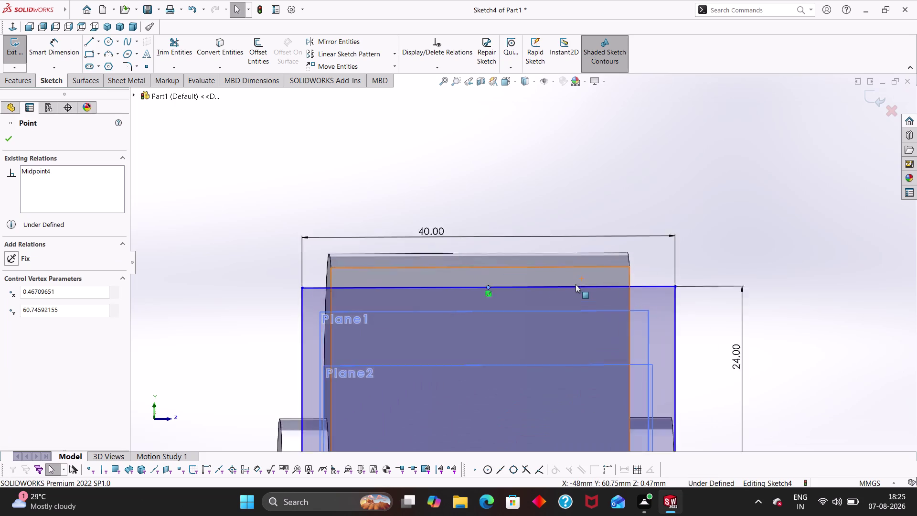
scroll(down, 3)
scroll(up, 3)
middle_drag(571, 281, 559, 234)
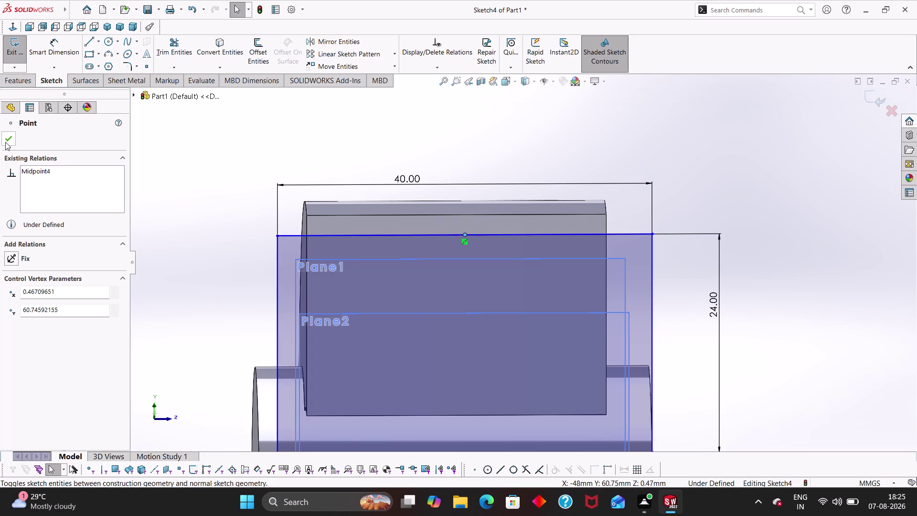
click(279, 152)
middle_drag(568, 262, 563, 229)
scroll(up, 3)
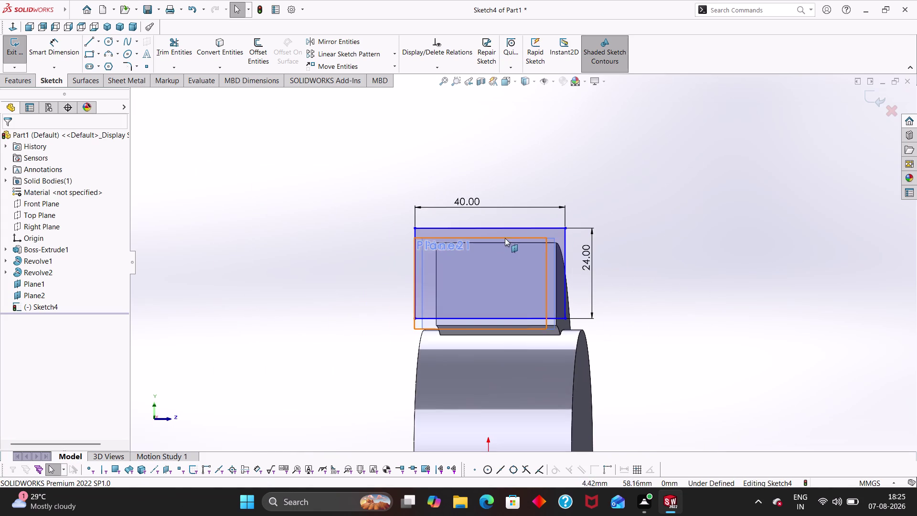
Select the rectangle's top edge and its midpoint.
click(489, 227)
click(494, 228)
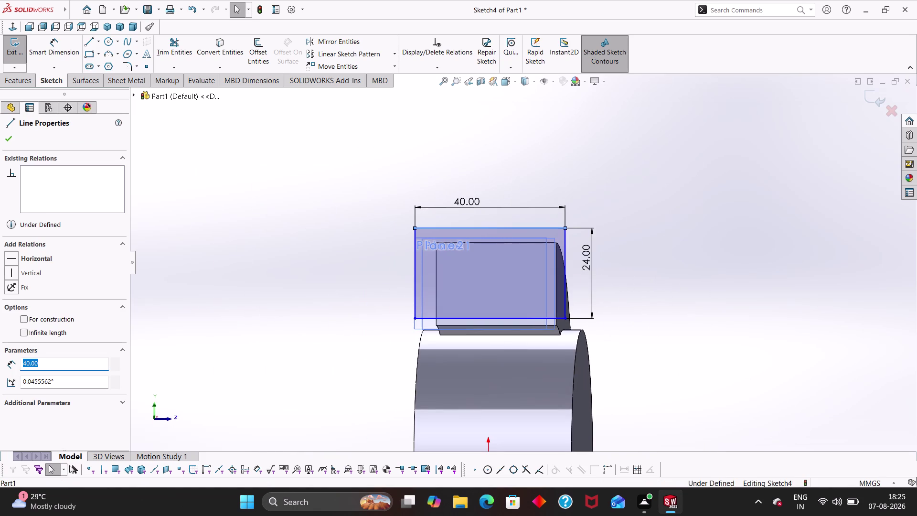
key(Escape)
key(Escape)
click(493, 230)
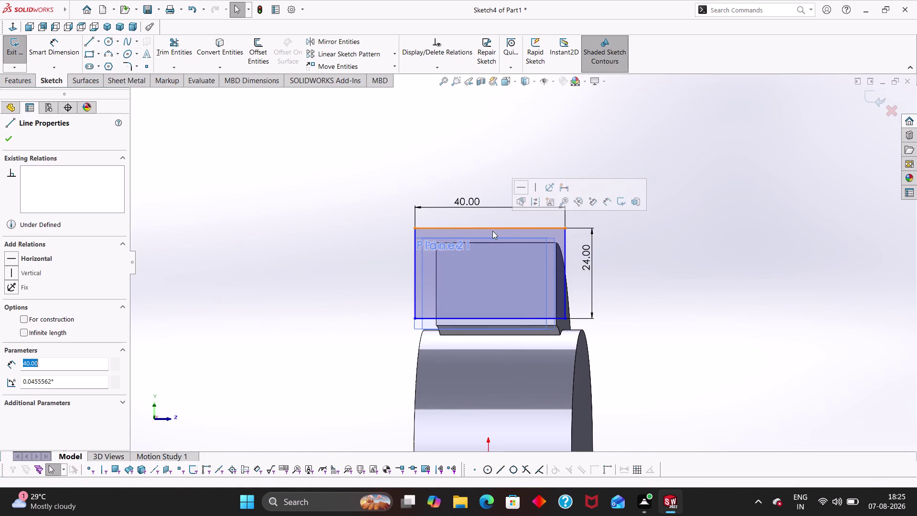
click(490, 228)
scroll(up, 3)
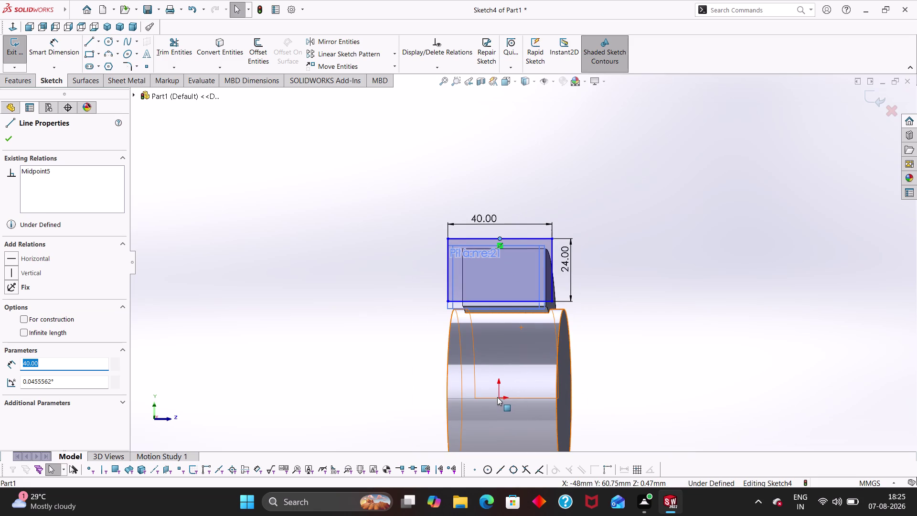
scroll(down, 3)
scroll(down, 3)
Add the origin axis to the selection for a Midpoint relation, then cancel it.
click(514, 313)
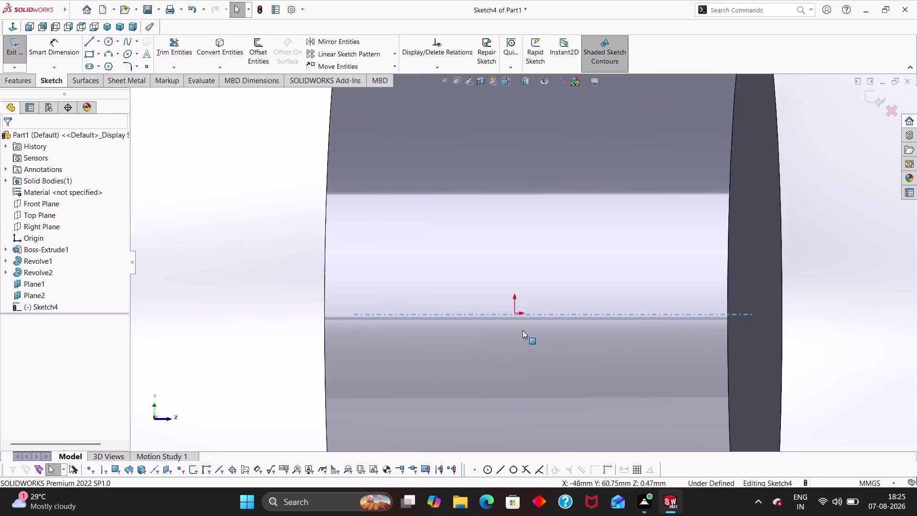
click(516, 312)
scroll(down, 3)
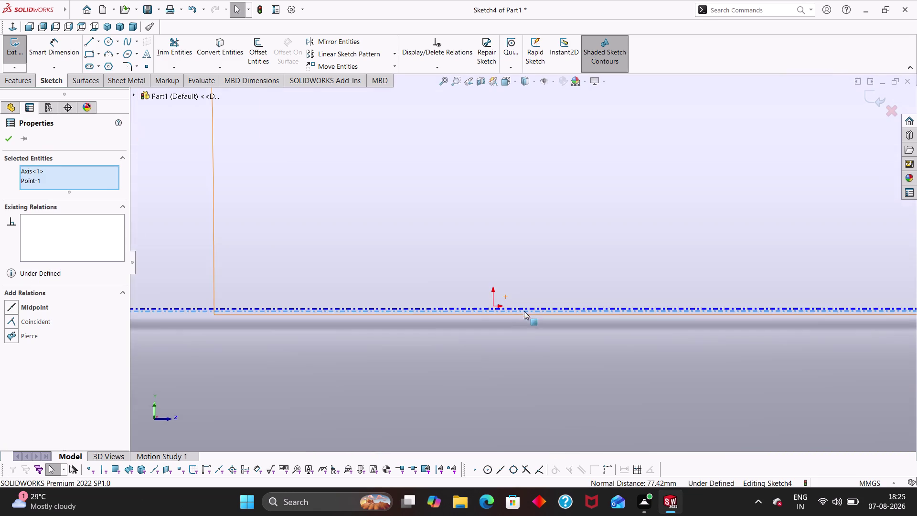
scroll(down, 3)
click(480, 295)
click(483, 296)
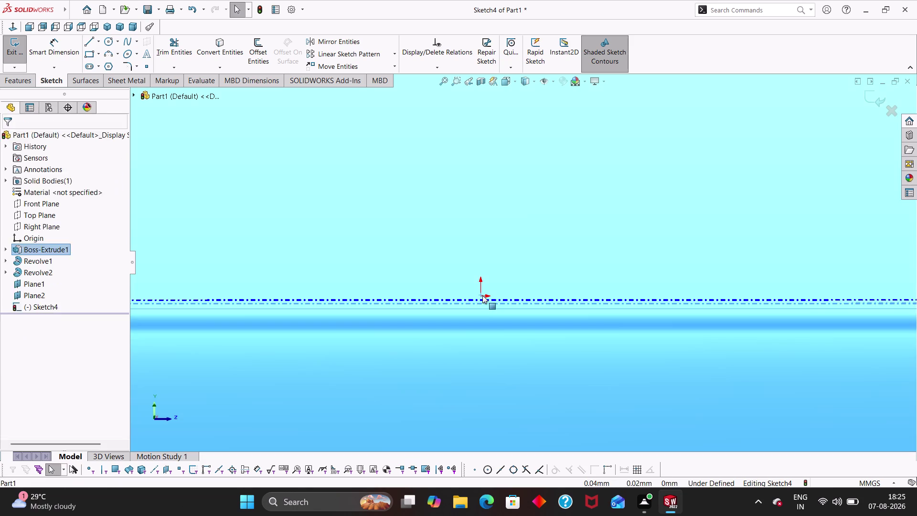
key(Escape)
key(Escape)
key(Escape)
key(Escape)
key(Escape)
Rotate to a 3D view of the housing and exit Sketch4.
scroll(up, 3)
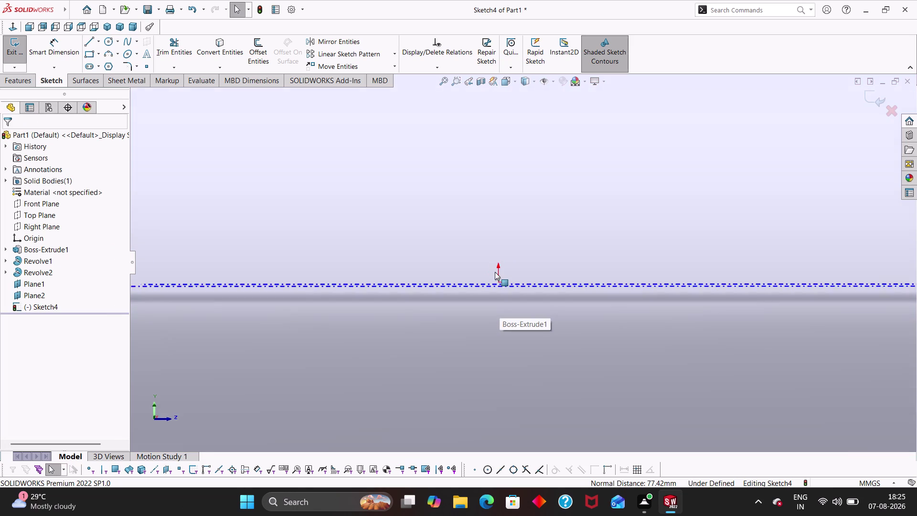
scroll(up, 3)
scroll(up, 3)
scroll(up, 3)
middle_drag(544, 209, 560, 232)
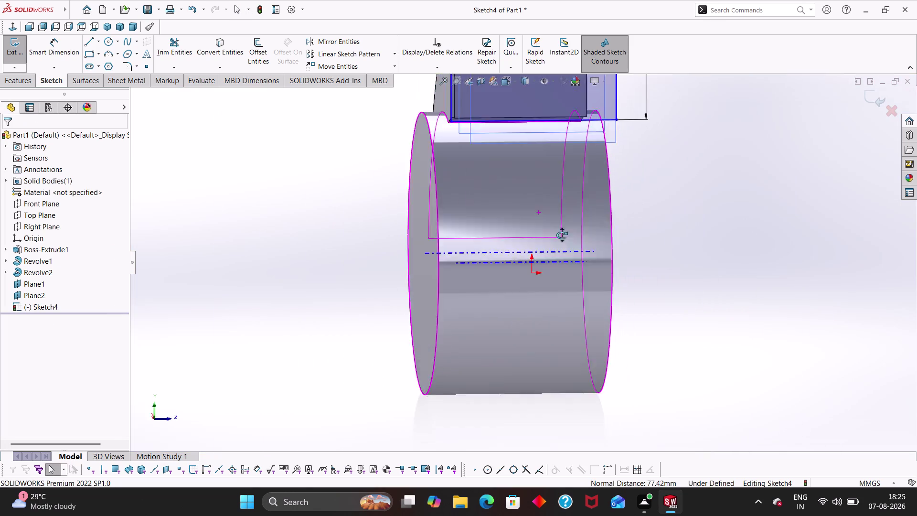
middle_drag(560, 232, 558, 237)
scroll(up, 3)
middle_drag(601, 211, 586, 265)
click(16, 58)
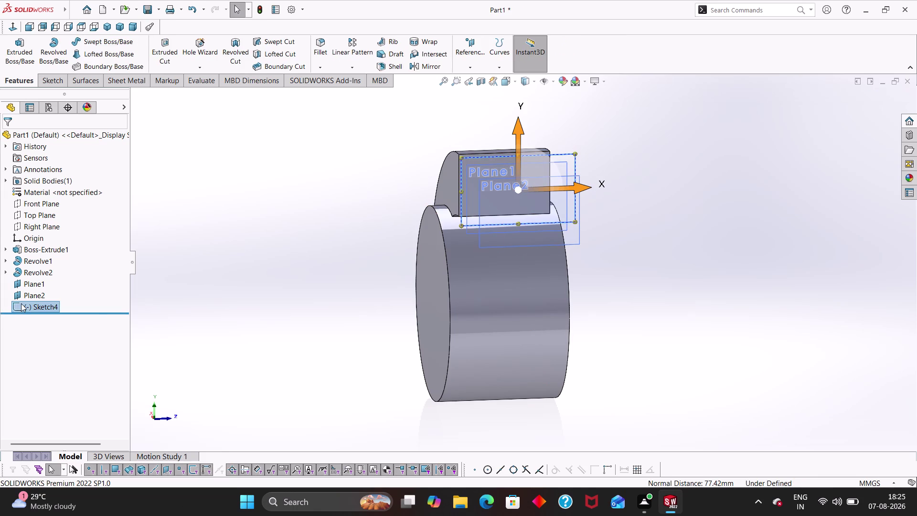
Start a new sketch on Plane1.
click(20, 282)
right_click(21, 282)
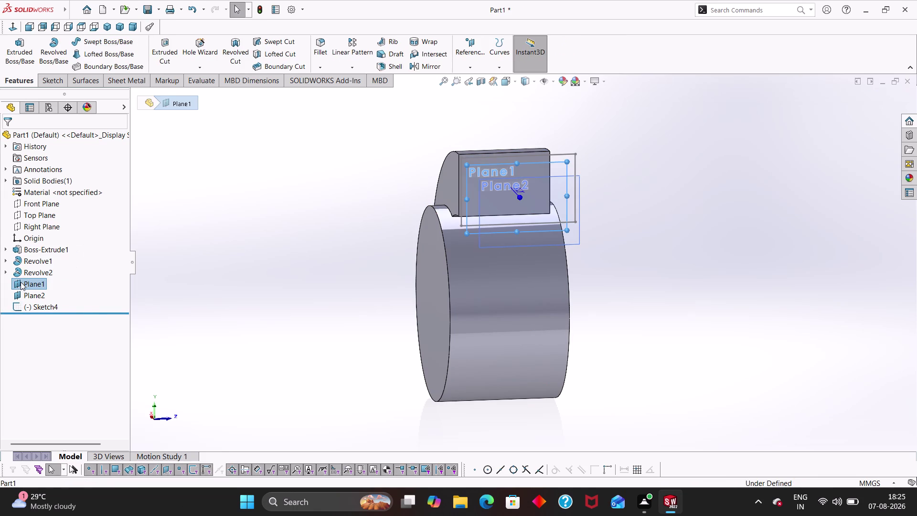
click(29, 265)
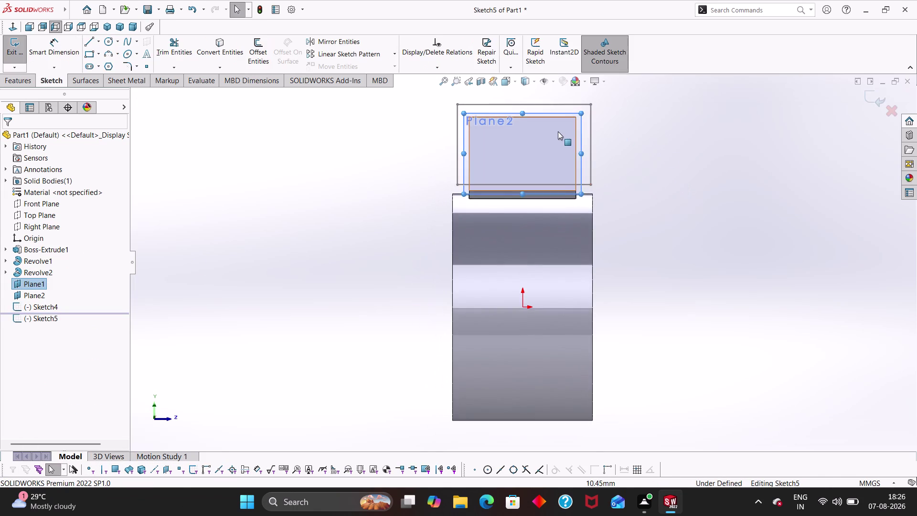
Select the earlier rectangle's top-edge midpoint together with the part origin.
scroll(down, 3)
click(501, 111)
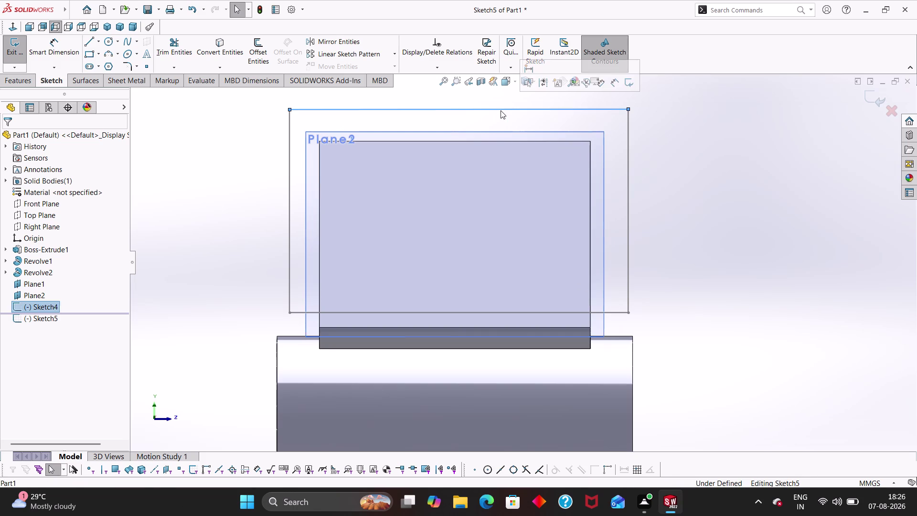
click(460, 110)
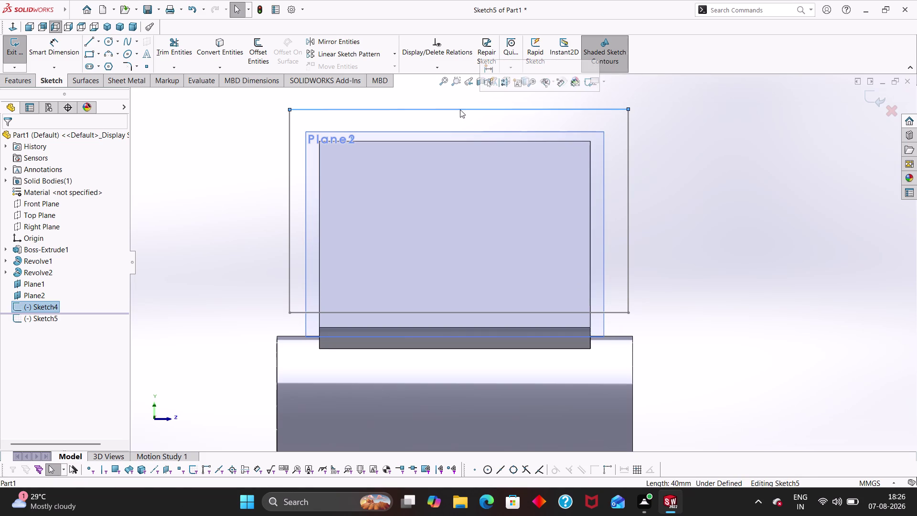
click(460, 109)
click(460, 109)
scroll(up, 3)
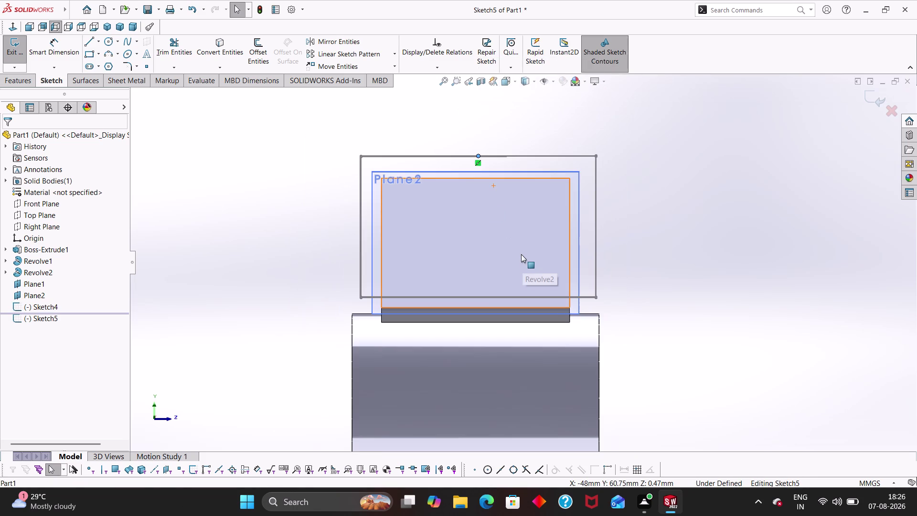
scroll(up, 3)
scroll(up, 3)
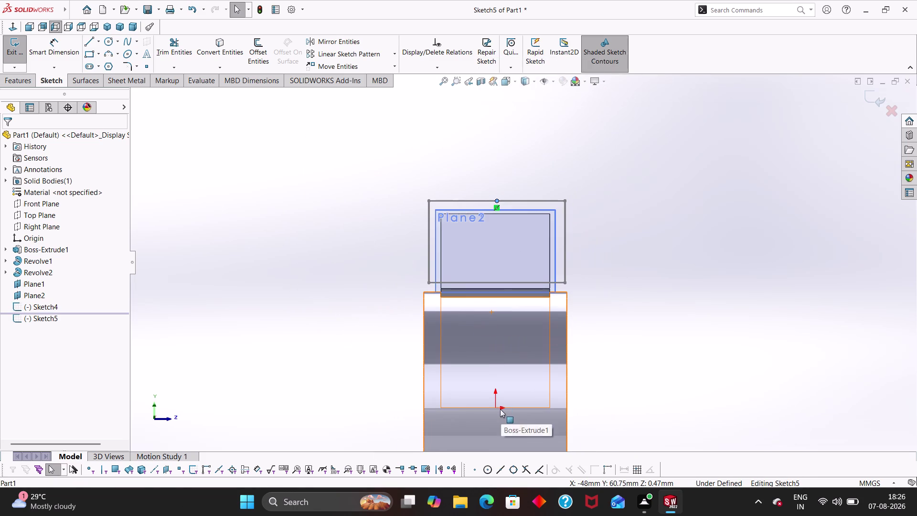
click(496, 407)
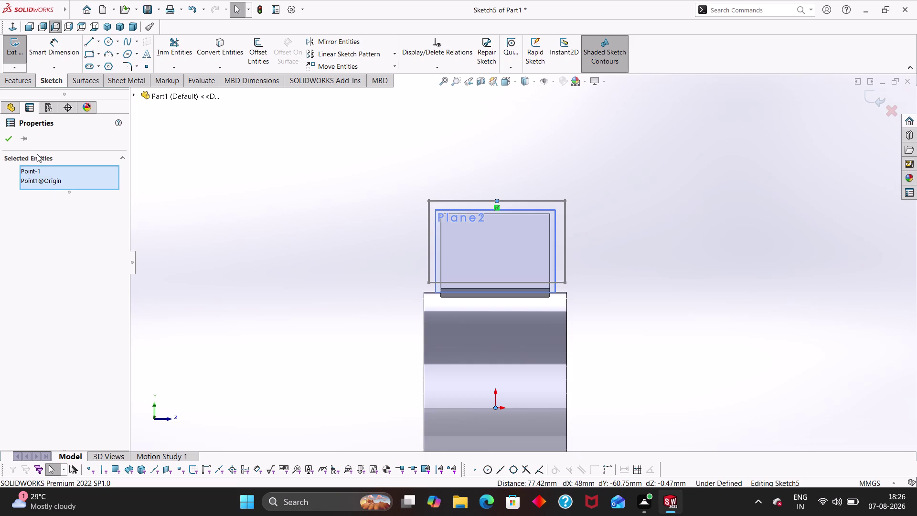
Check context menus for the rectangle edge and Sketch4, then exit the empty Sketch5.
click(10, 135)
scroll(down, 3)
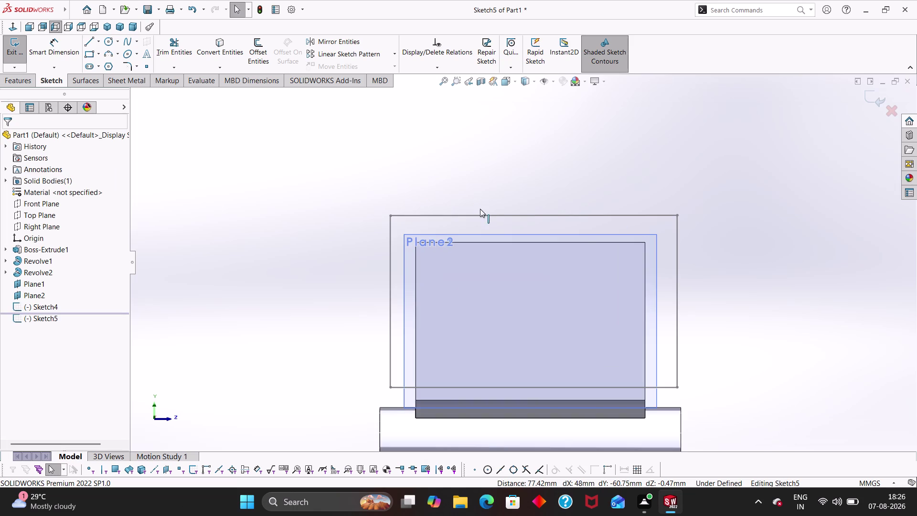
click(486, 216)
right_click(486, 215)
right_click(486, 215)
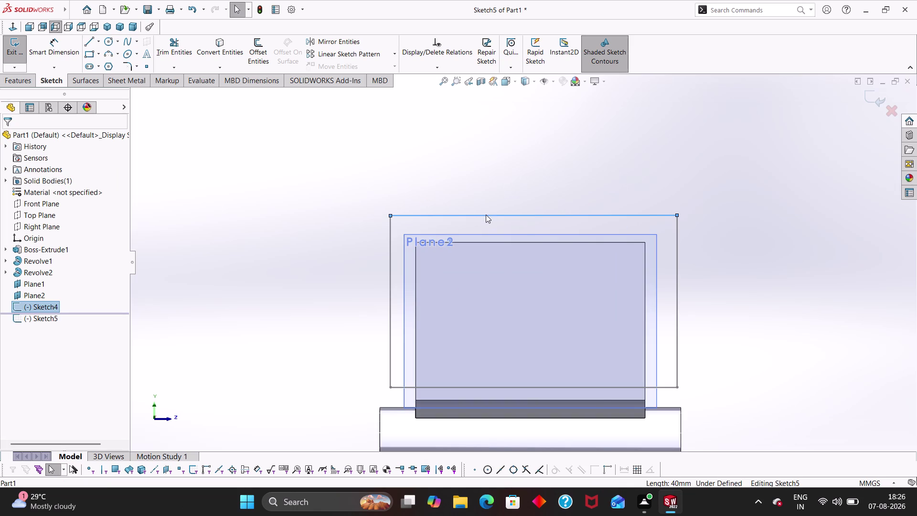
key(Escape)
key(Escape)
right_click(46, 305)
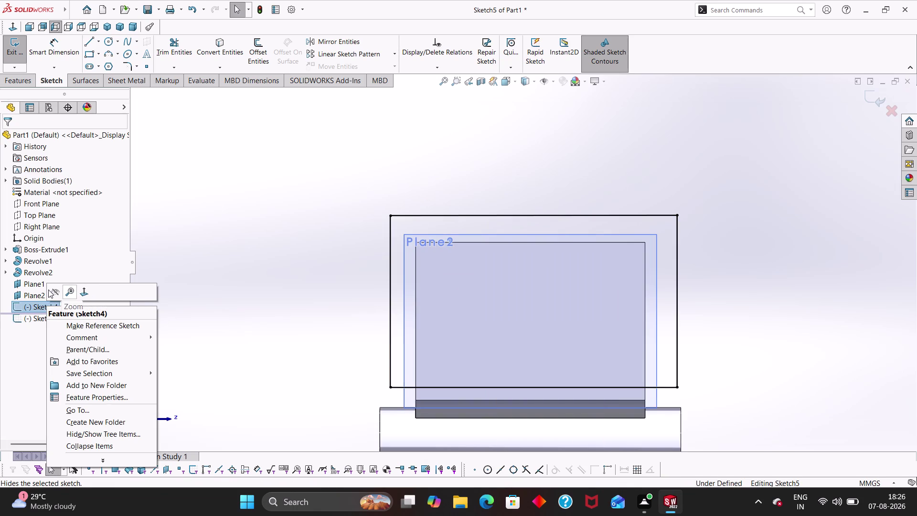
key(Escape)
key(Escape)
click(12, 43)
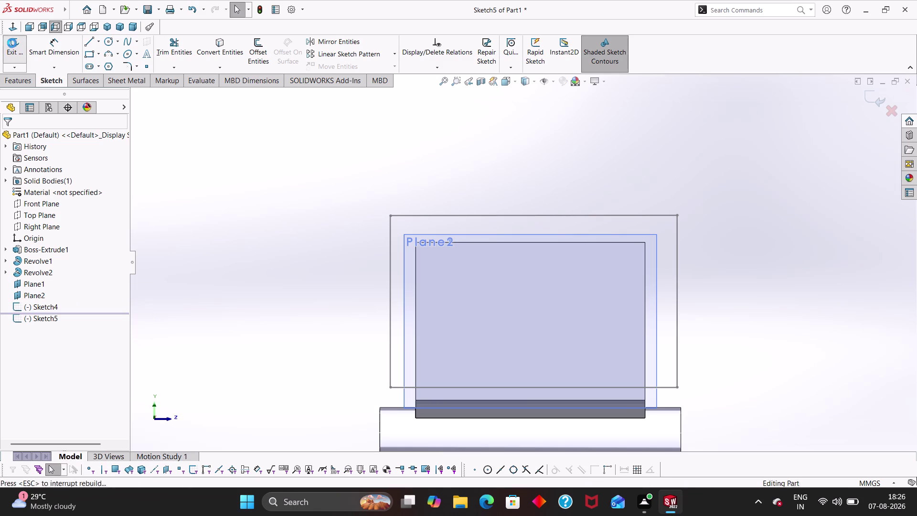
Reopen Sketch4 and select the rectangle's top-edge midpoint with the origin.
click(36, 309)
right_click(37, 308)
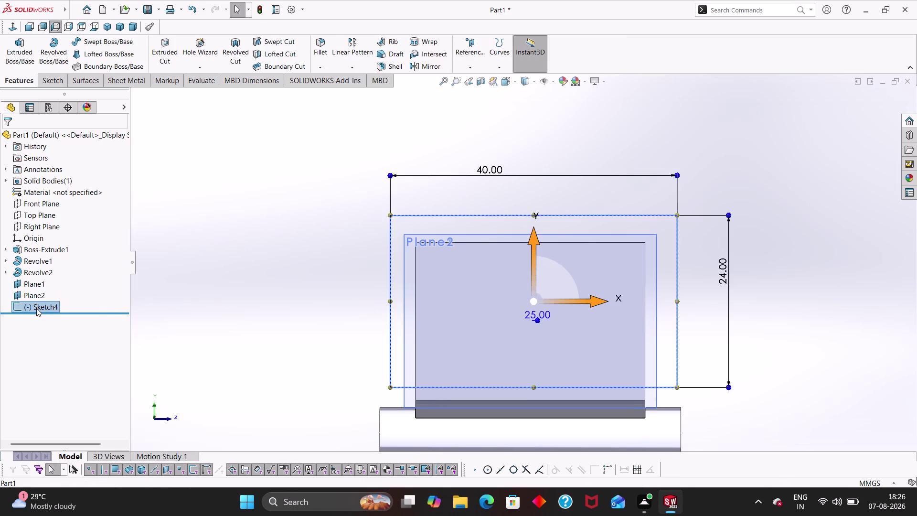
click(41, 279)
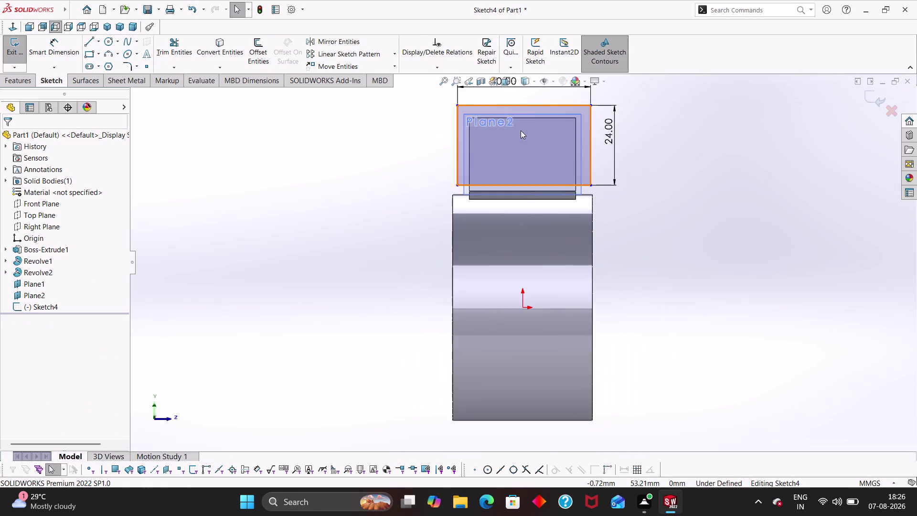
scroll(down, 3)
click(528, 110)
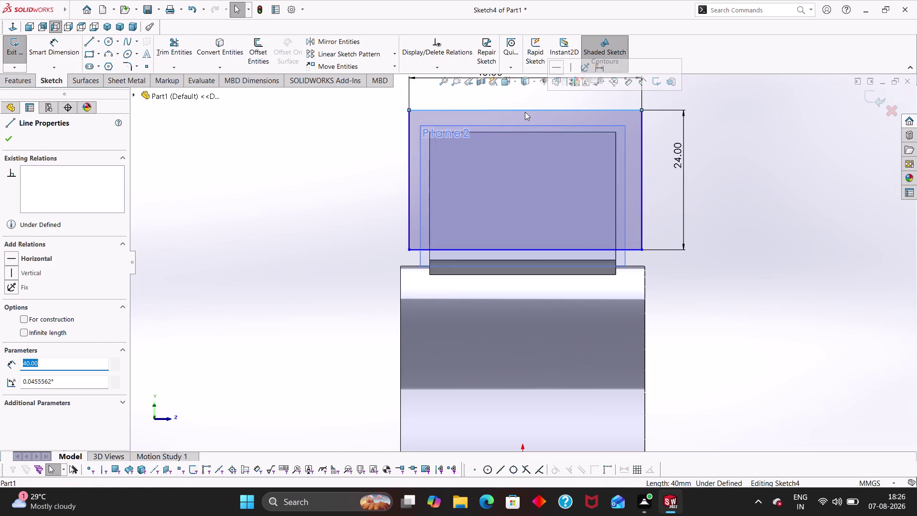
click(525, 110)
click(524, 110)
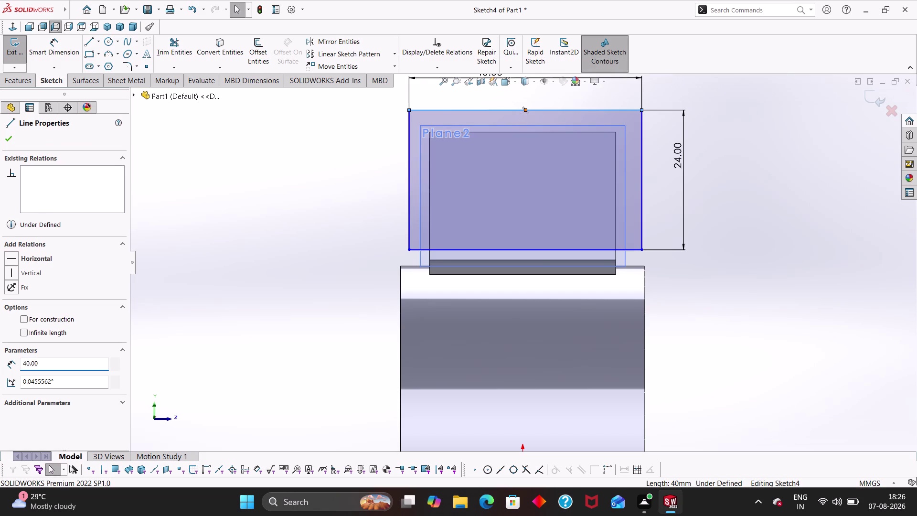
scroll(up, 3)
click(525, 378)
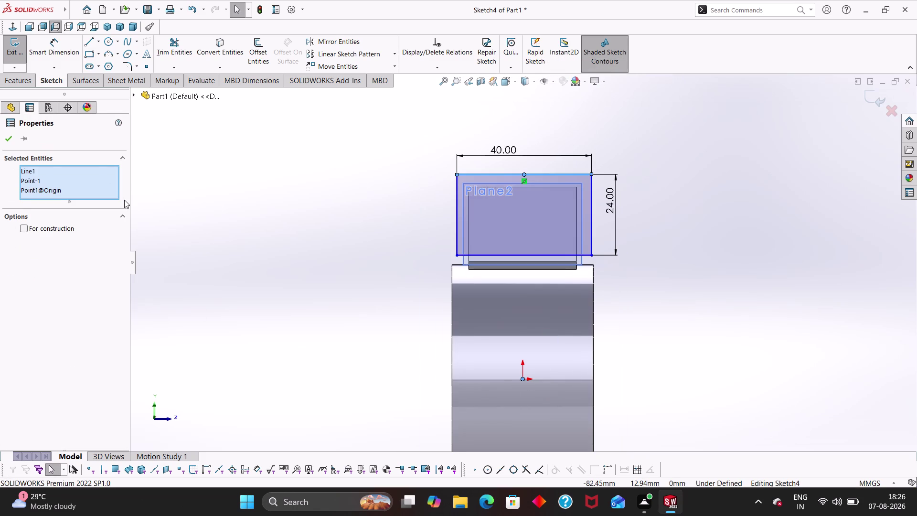
Delete a sketch item and align the top midpoint vertically with the origin.
scroll(down, 3)
scroll(up, 3)
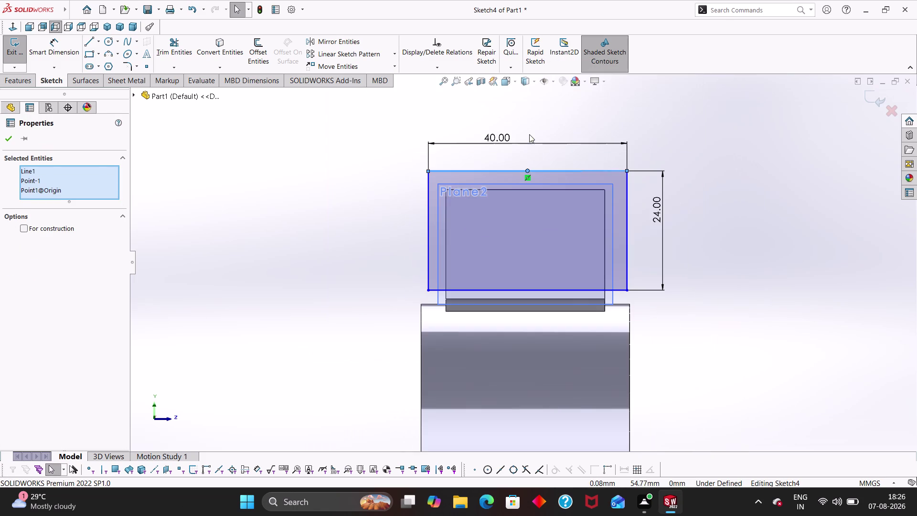
click(528, 178)
key(Delete)
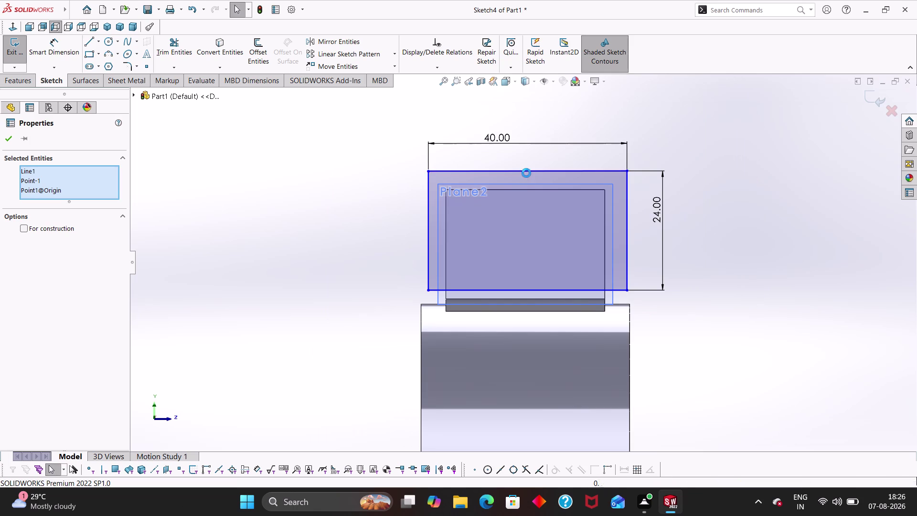
click(528, 169)
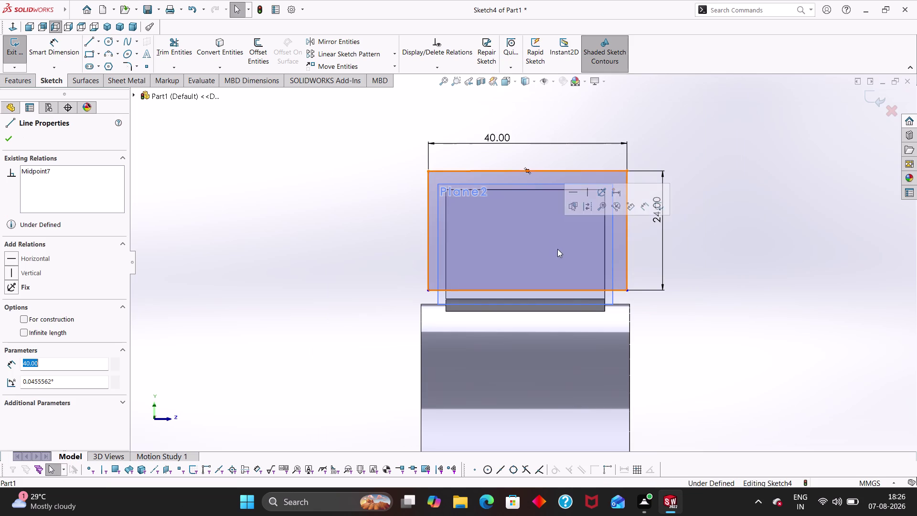
scroll(up, 3)
click(526, 436)
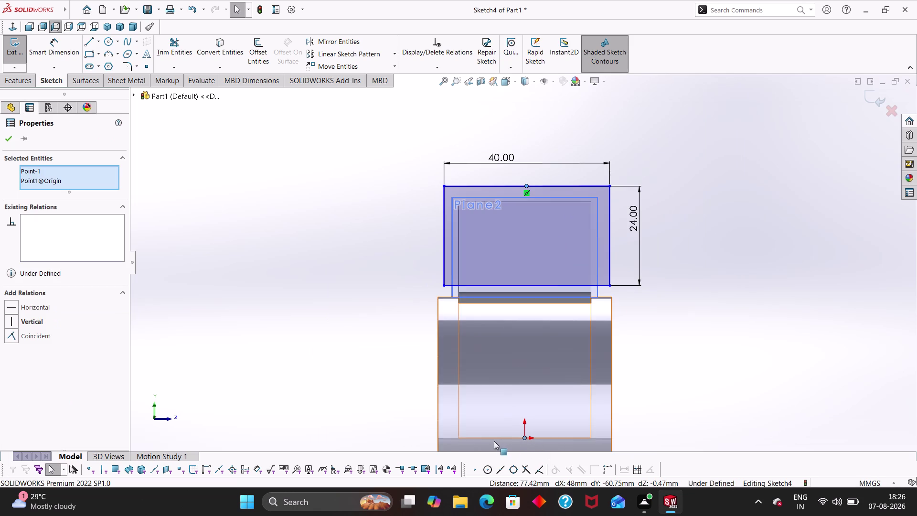
click(16, 320)
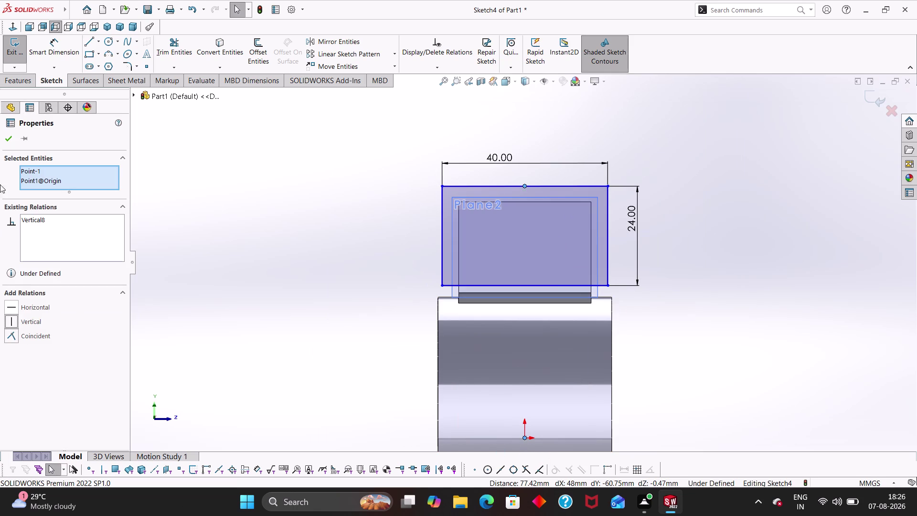
click(7, 137)
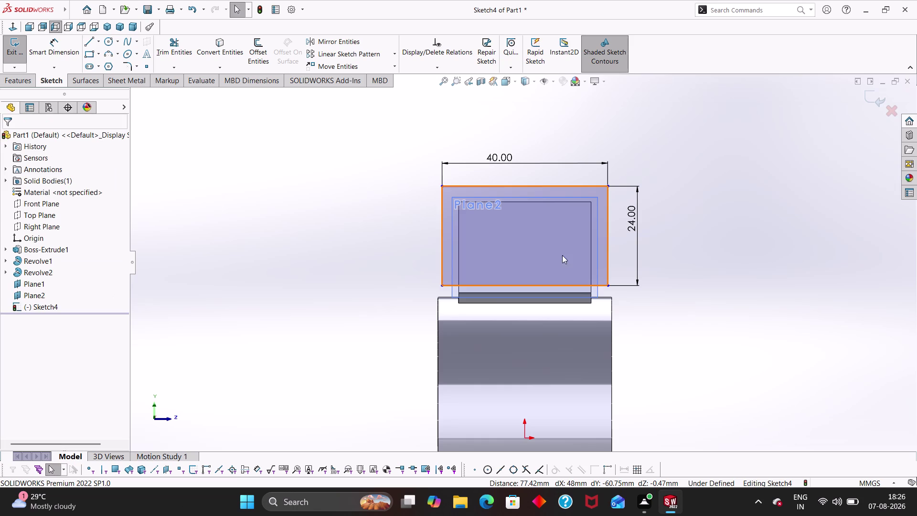
Make the rectangle's top-right corner coincident with the plane's inner corner.
click(607, 187)
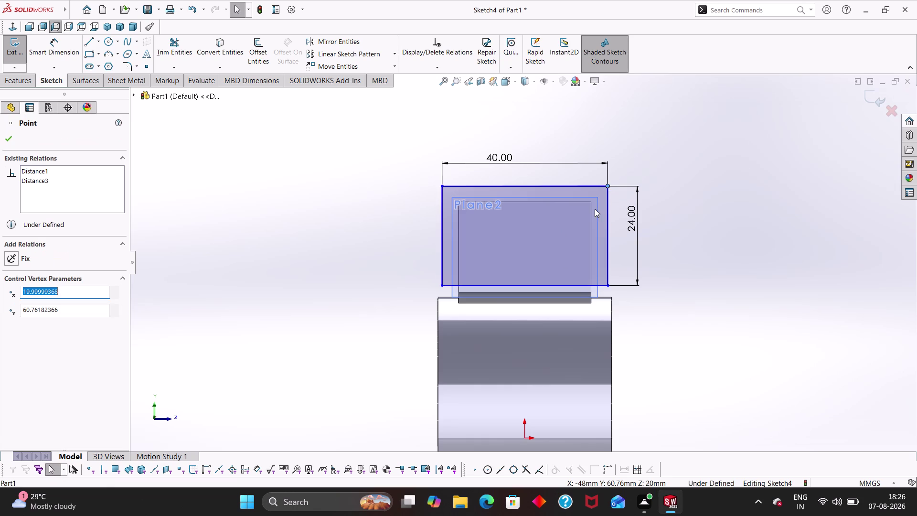
click(591, 202)
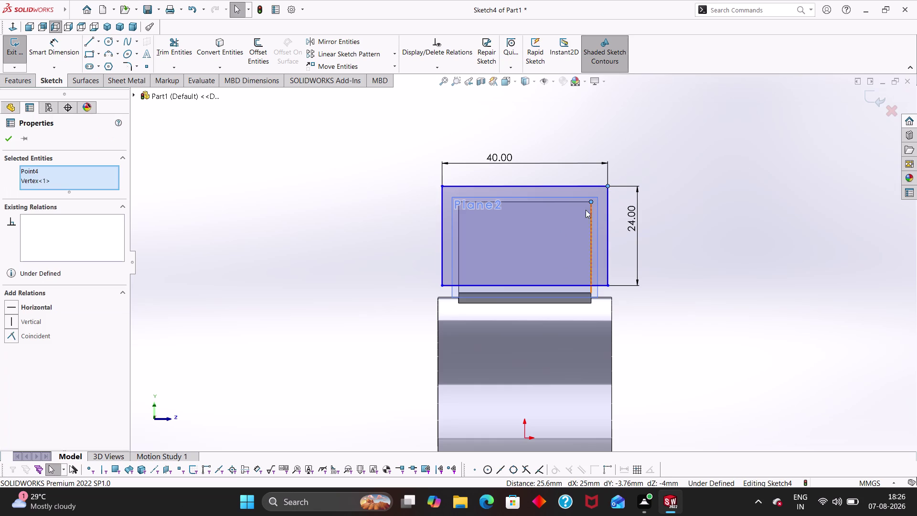
click(11, 334)
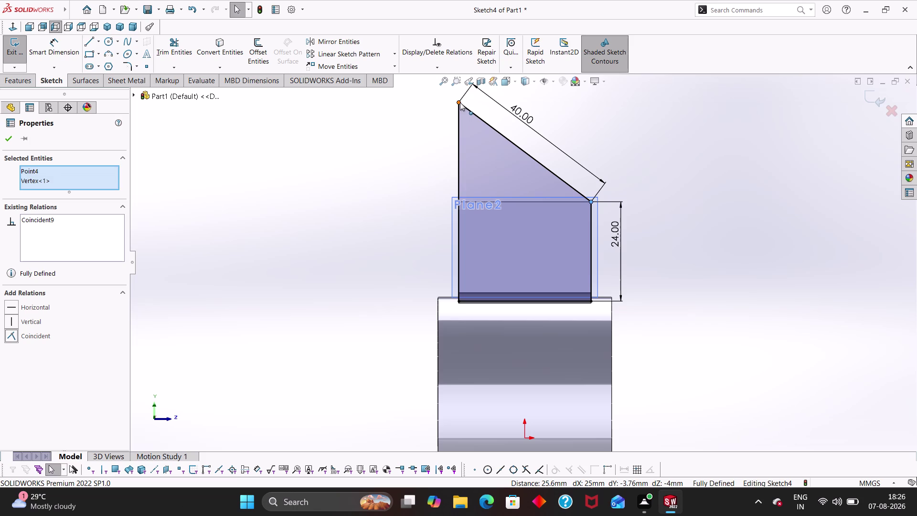
Make the slanted top edge horizontal, then delete the conflicting horizontal relation.
drag(460, 102, 466, 198)
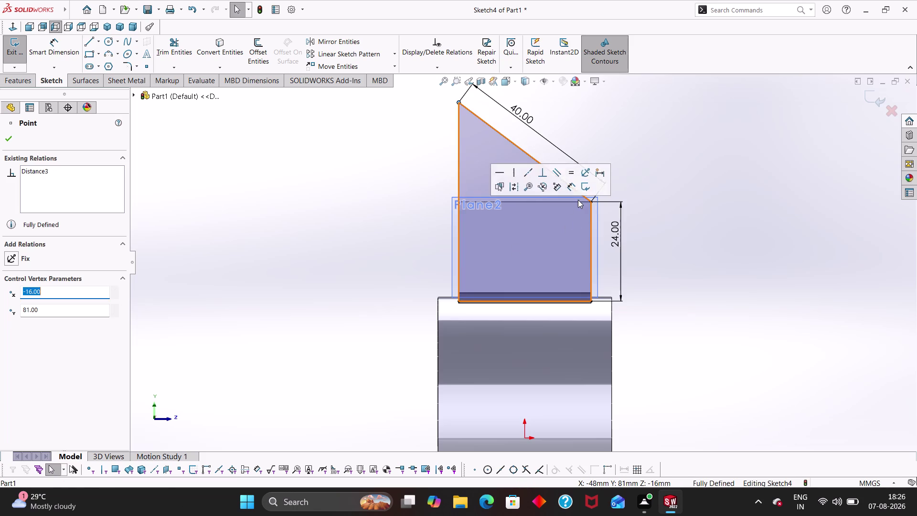
key(Escape)
click(468, 110)
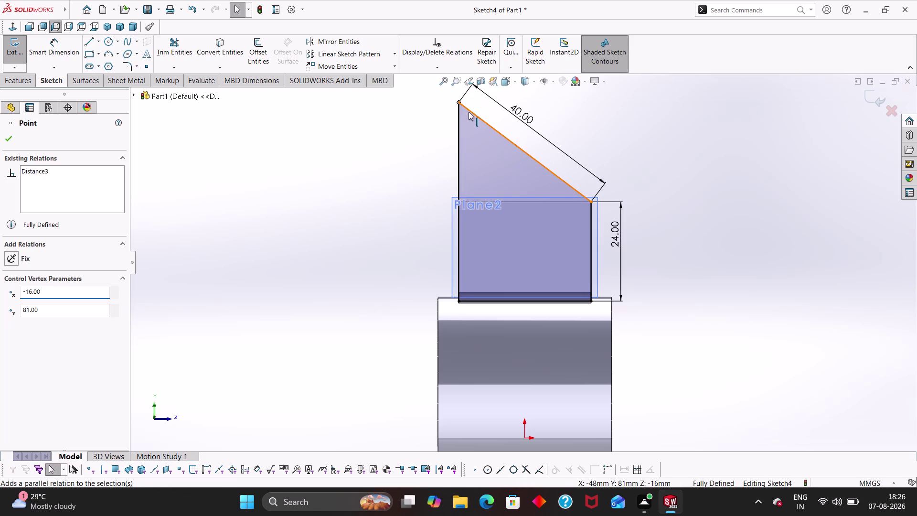
click(16, 258)
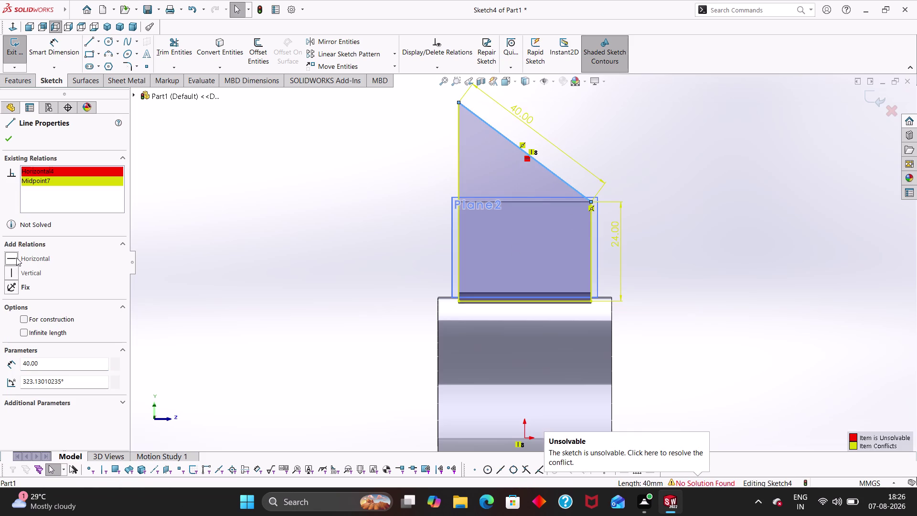
click(528, 158)
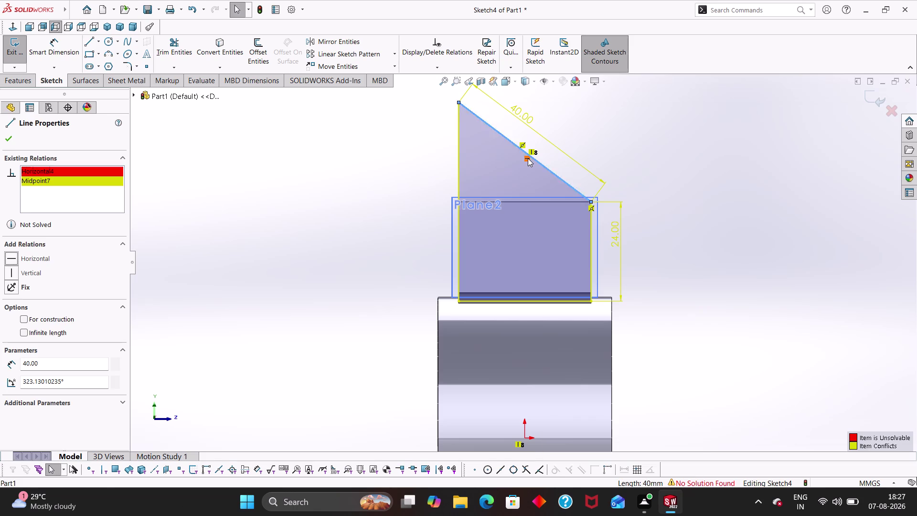
key(Delete)
click(520, 146)
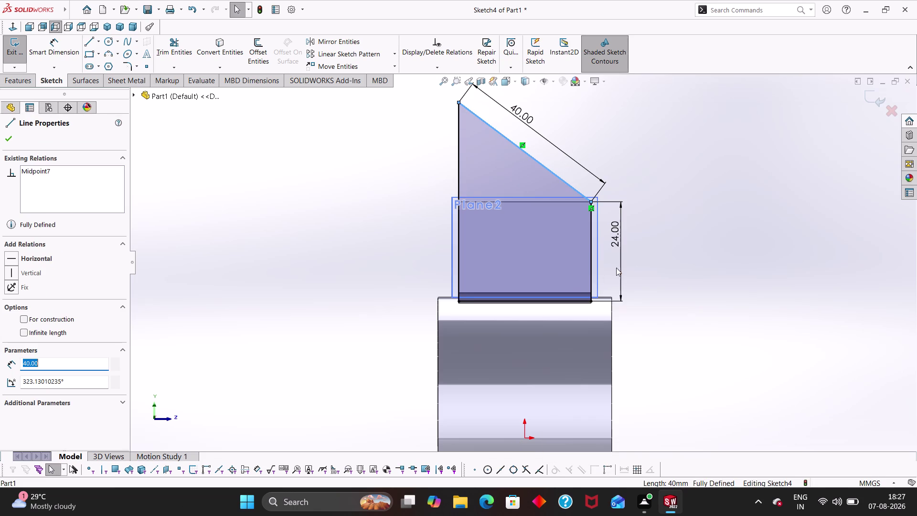
drag(618, 247, 652, 256)
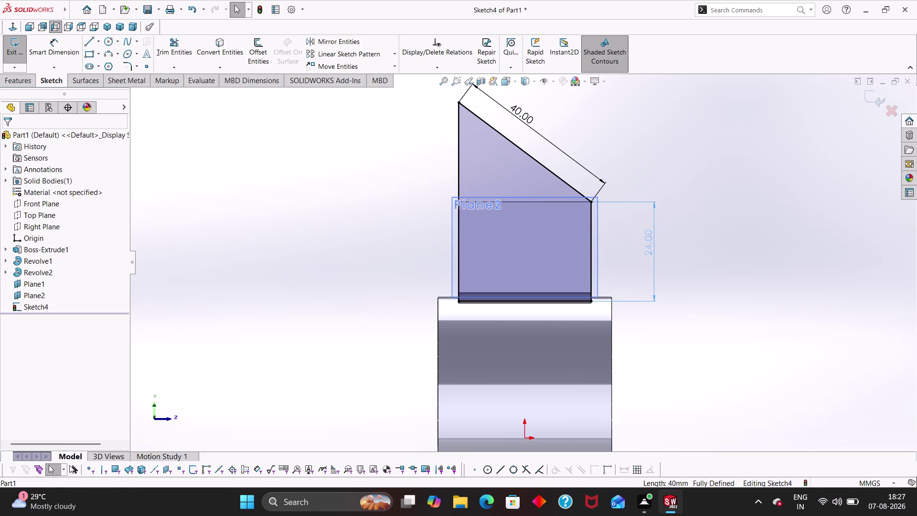
Delete the 24 mm dimension and another item near the profile's left corner.
key(Escape)
click(650, 237)
key(Delete)
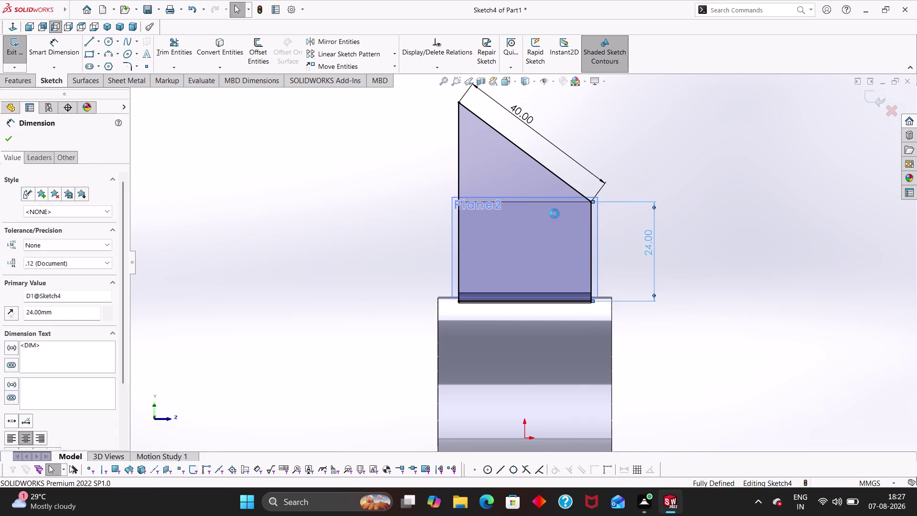
drag(460, 103, 462, 181)
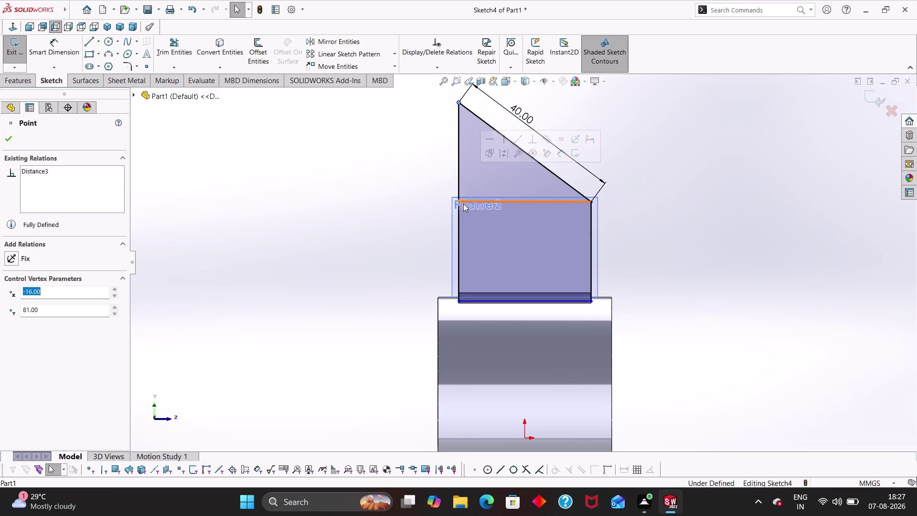
click(458, 101)
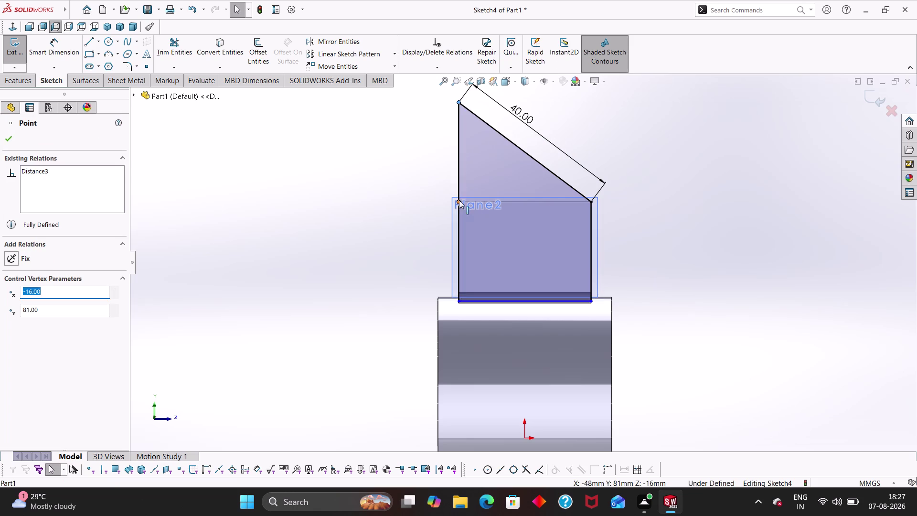
scroll(down, 3)
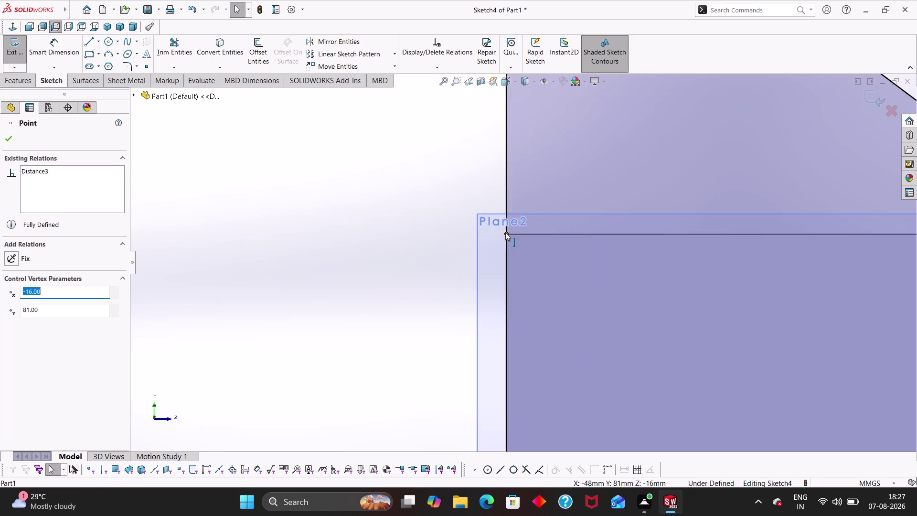
click(507, 233)
click(505, 235)
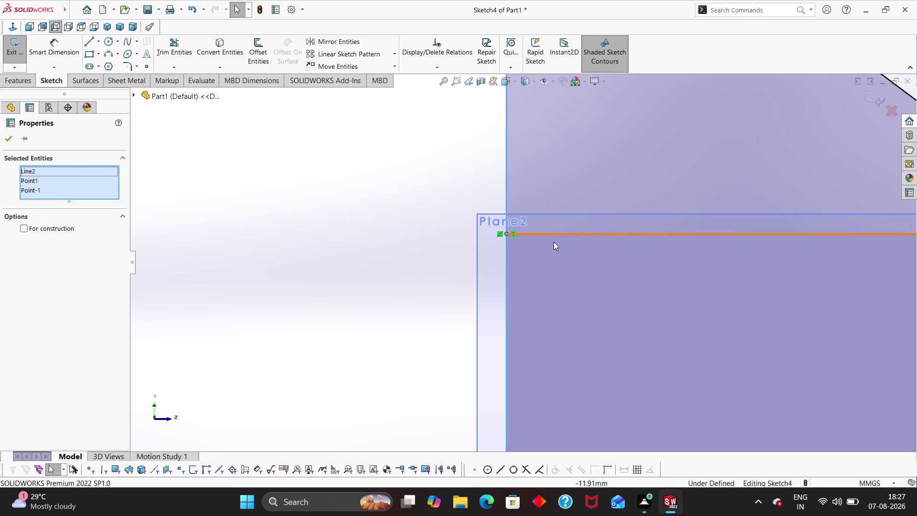
key(Escape)
click(514, 234)
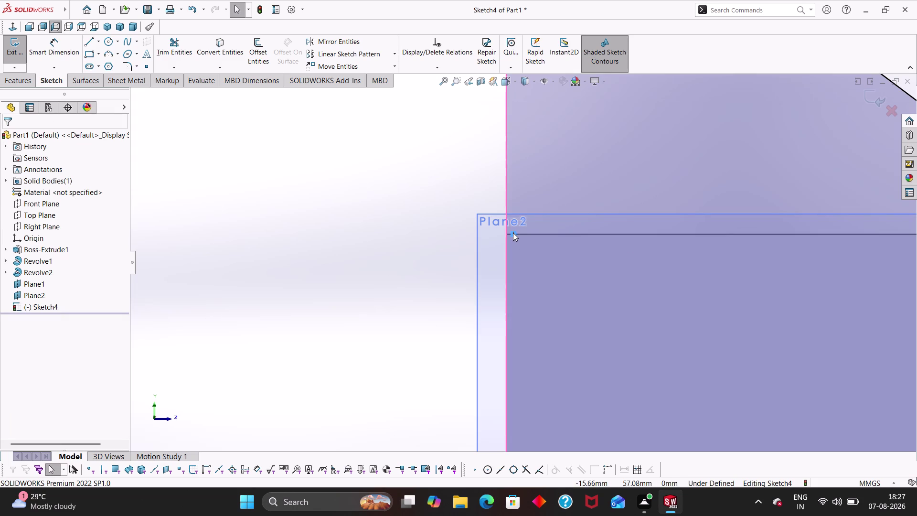
key(Delete)
click(507, 234)
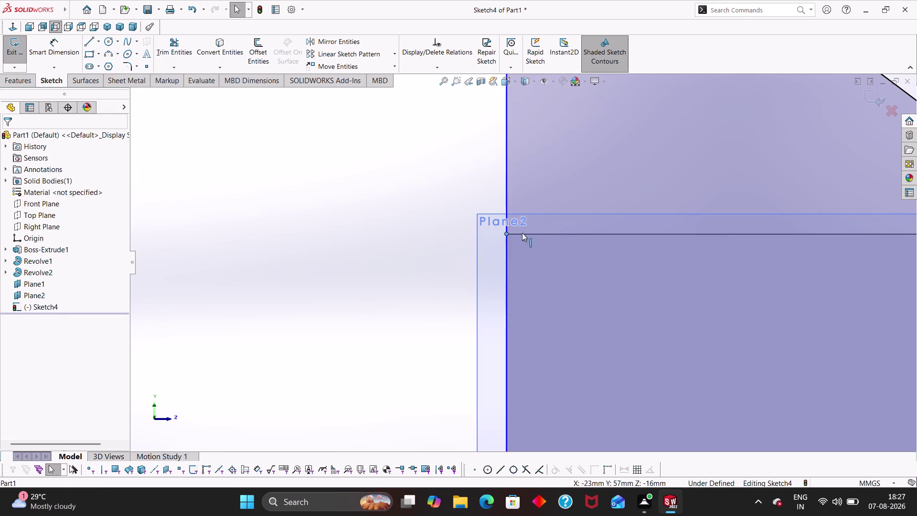
Twice make the left corner coincide with Plane2's corner, deleting each conflicting relation.
scroll(up, 3)
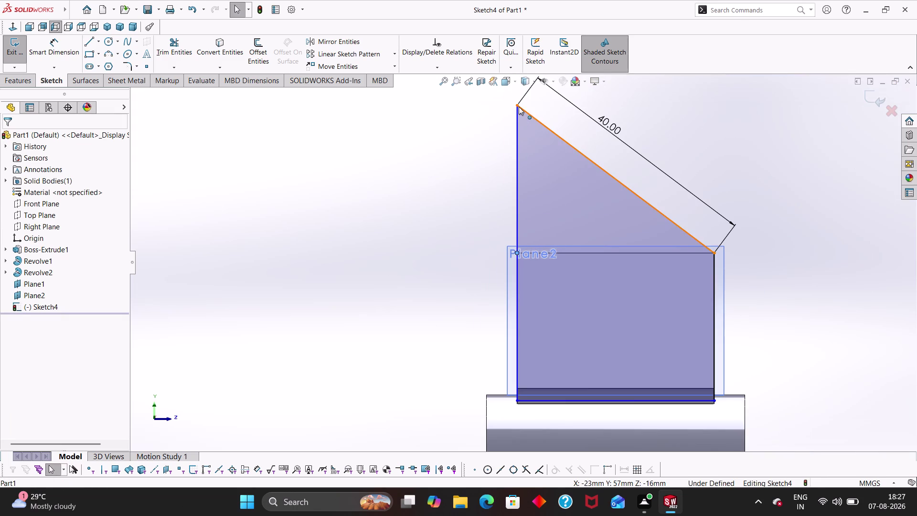
click(518, 106)
click(15, 335)
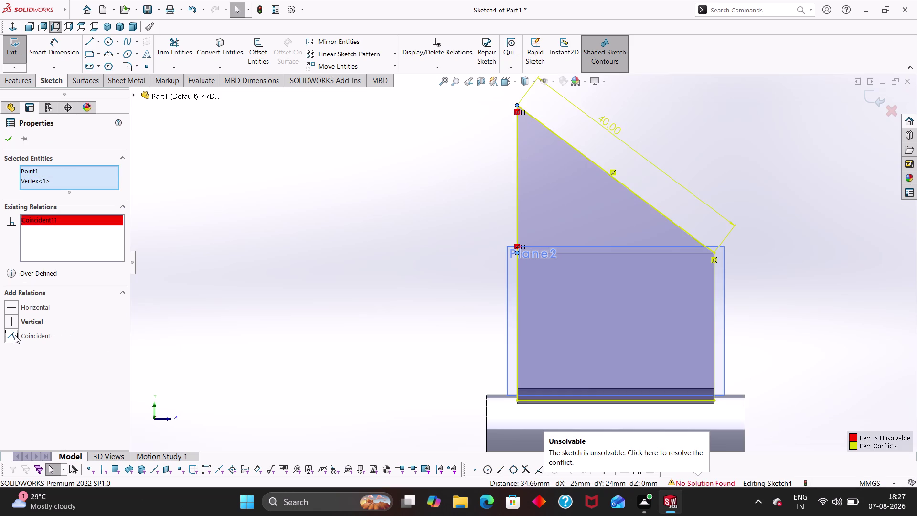
click(516, 112)
key(Delete)
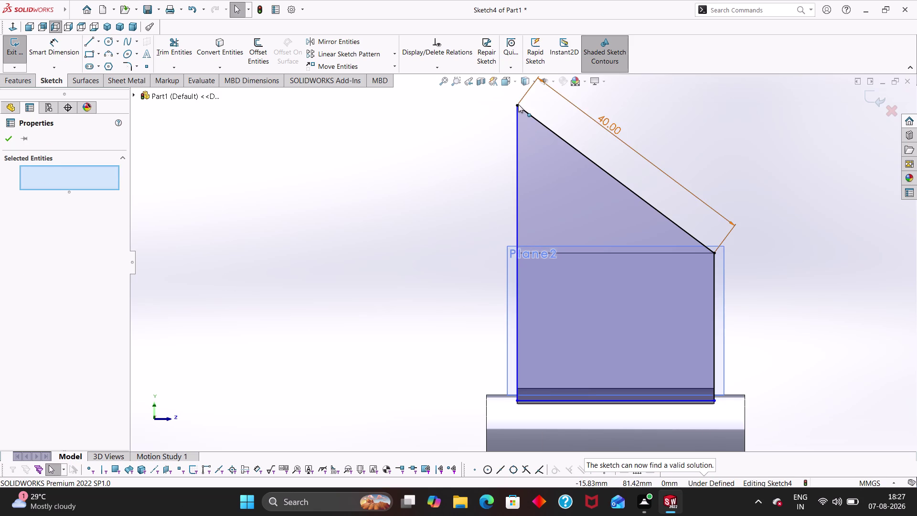
click(518, 104)
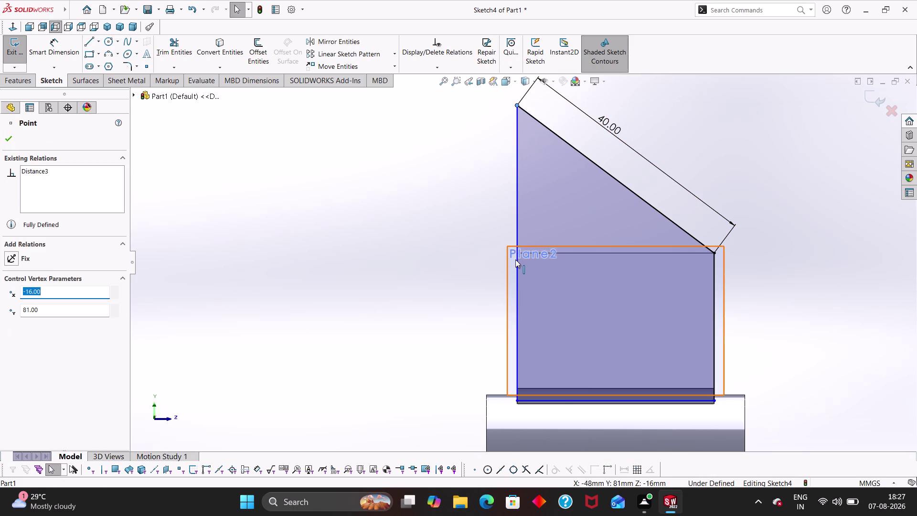
scroll(down, 3)
scroll(down, 3)
click(518, 243)
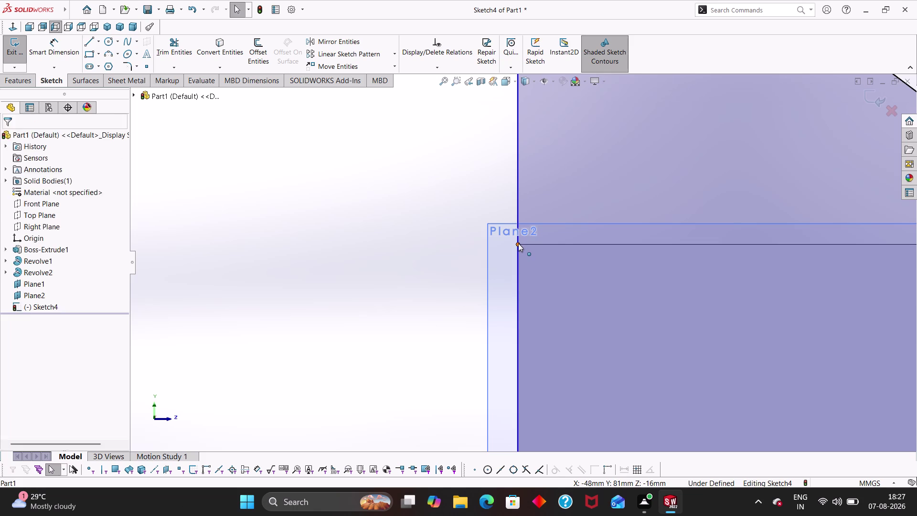
click(15, 336)
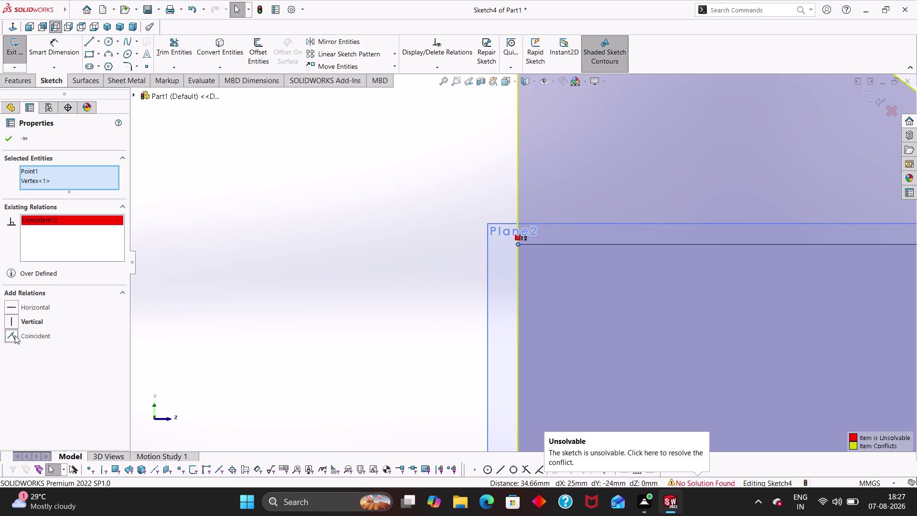
click(520, 236)
key(Delete)
Make the left corner point coincident again, leaving Sketch4 over defined.
scroll(up, 3)
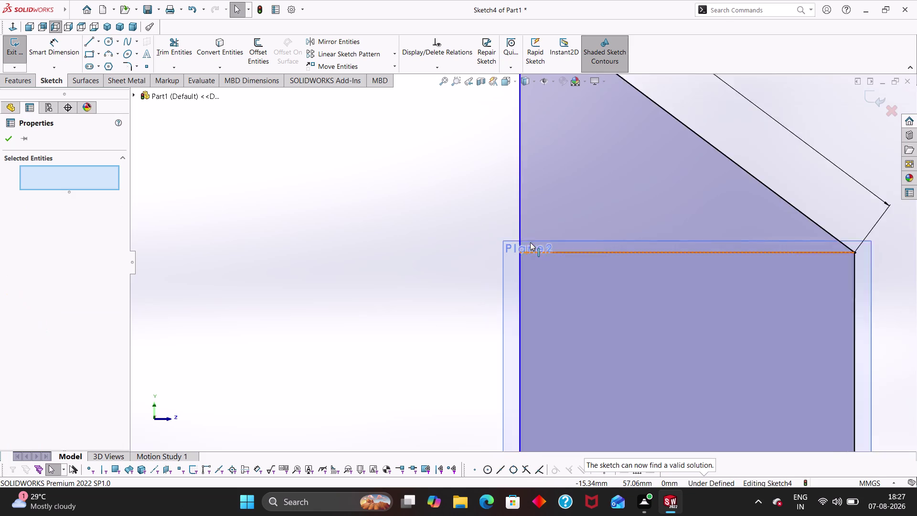
scroll(up, 3)
scroll(up, 3)
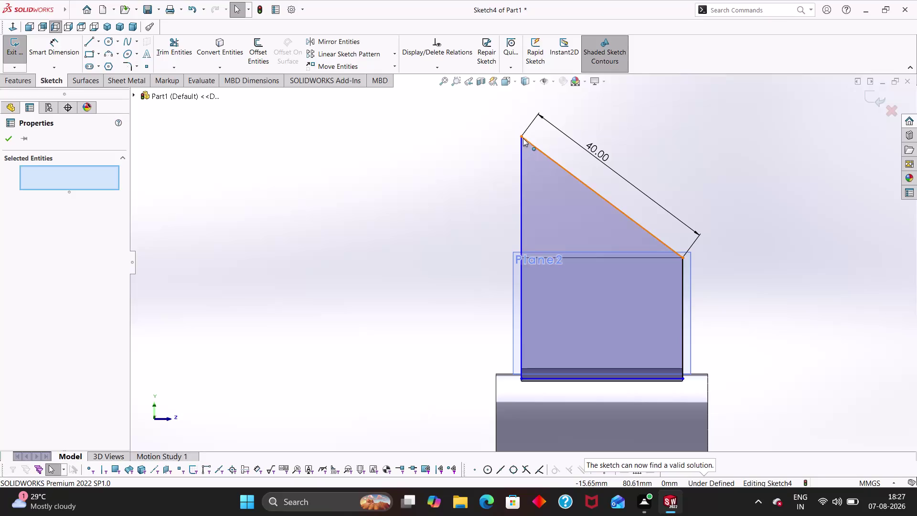
click(522, 137)
scroll(down, 3)
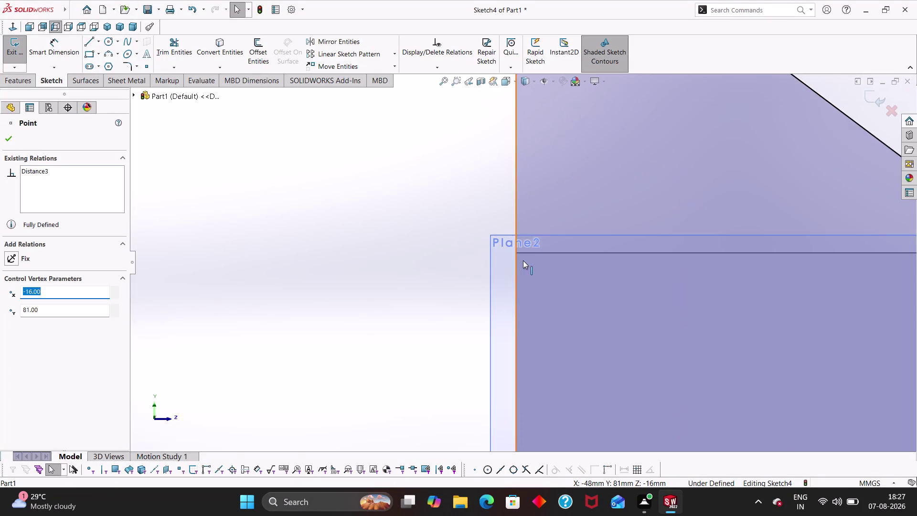
scroll(down, 3)
click(512, 247)
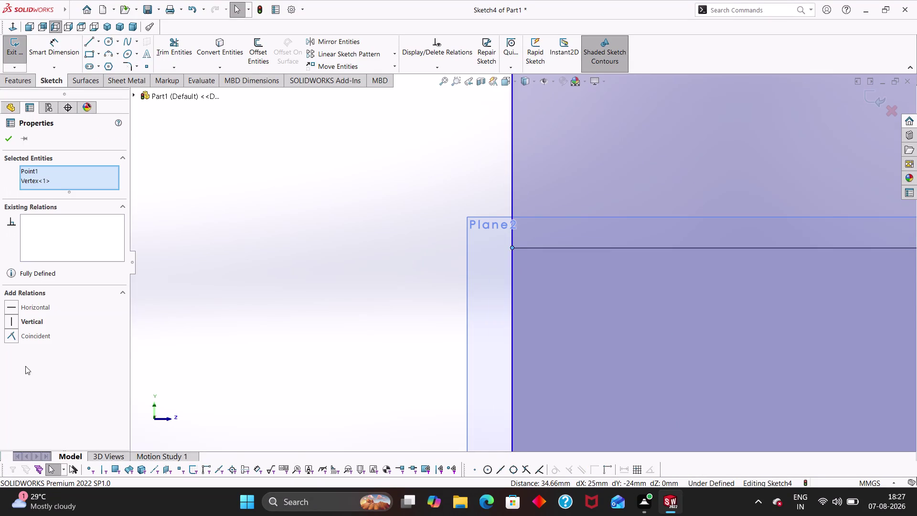
click(10, 340)
scroll(up, 3)
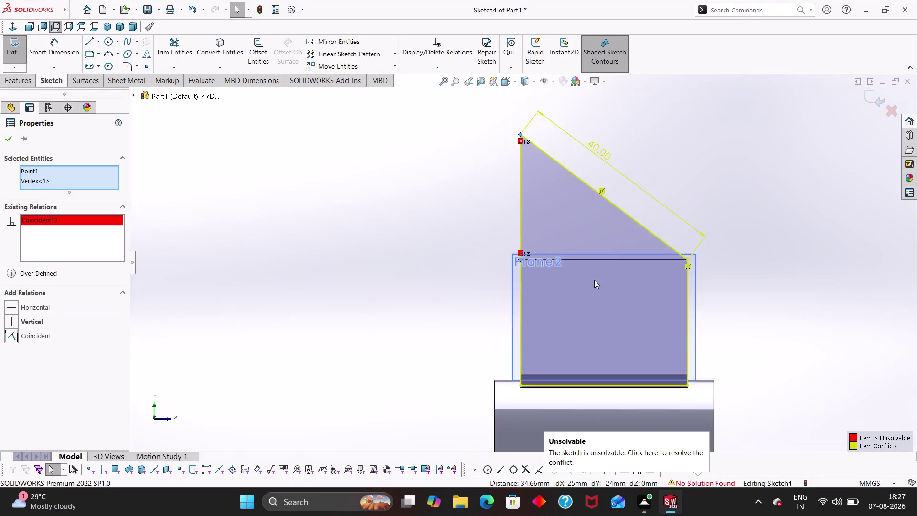
scroll(up, 3)
scroll(down, 3)
Undo the conflicting relation and recent sketch changes back to the plain rectangle.
key(Escape)
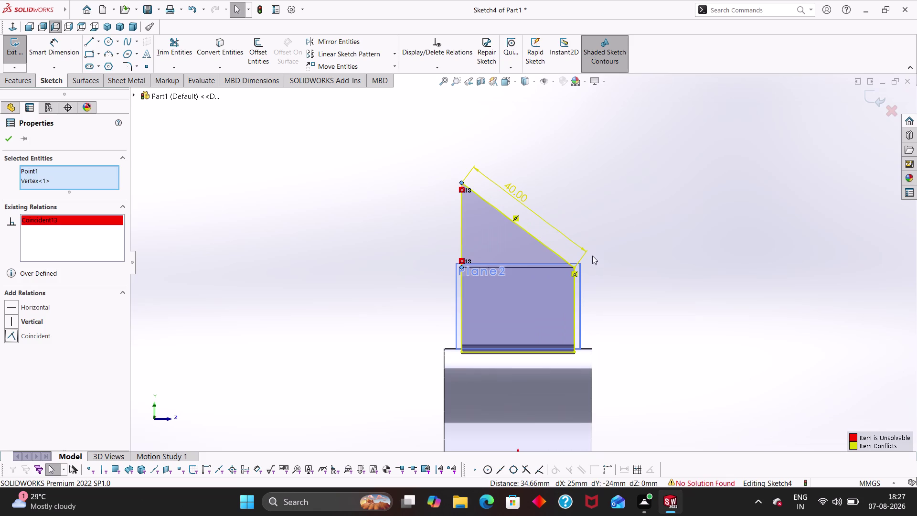
key(ctrl+z)
key(ctrl+z)
key(ctrl+z)
key(ctrl+z)
key(ctrl+z)
key(ctrl+z)
key(ctrl+z)
key(ctrl+z)
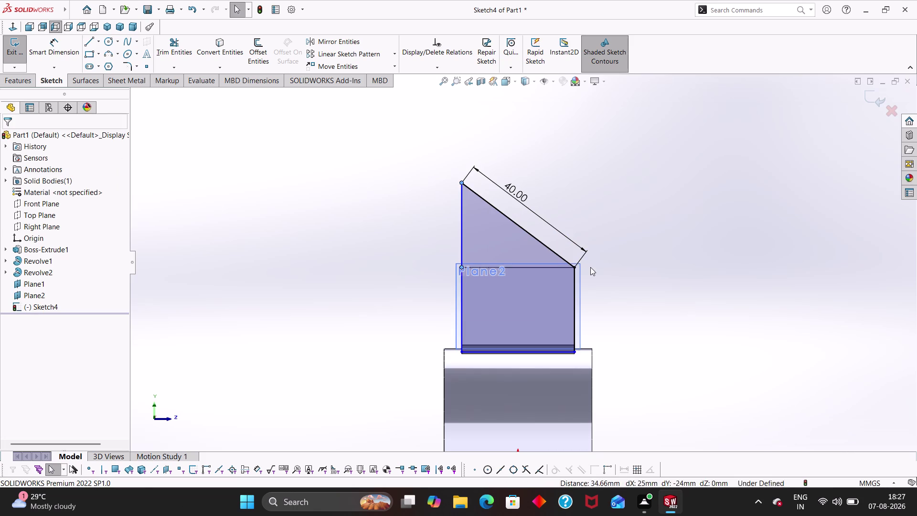
key(ctrl+z)
key(ctrl+z)
key(ctrl+z)
key(ctrl+z)
key(ctrl+z)
key(ctrl+z)
key(ctrl+z)
key(ctrl+z)
key(ctrl+z)
key(ctrl+z)
key(ctrl+z)
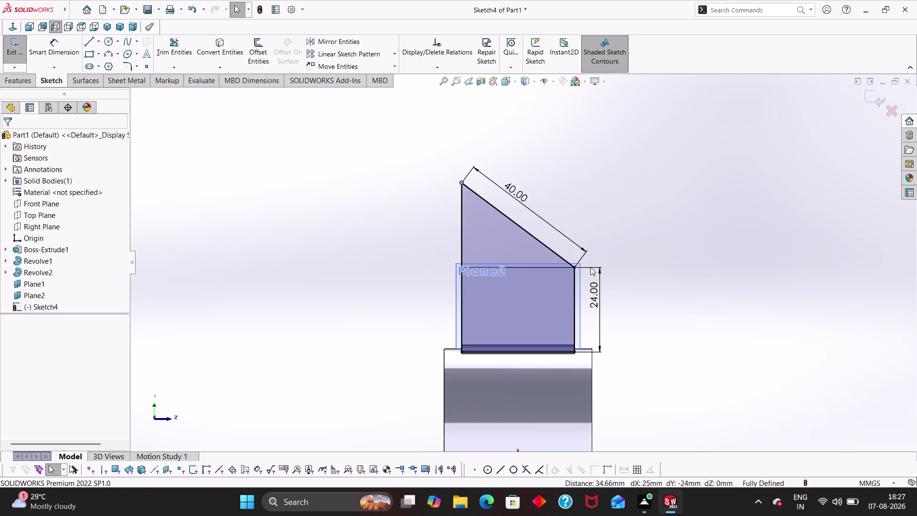
key(ctrl+z)
key(ctrl+z)
key(ctrl+z)
key(ctrl+z)
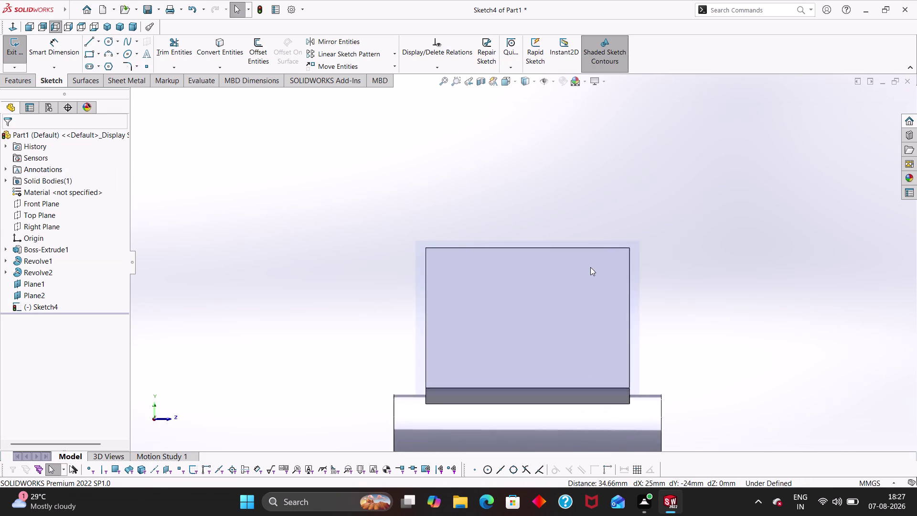
Frame the rectangle sketch and select its top edge and that edge's midpoint.
scroll(down, 3)
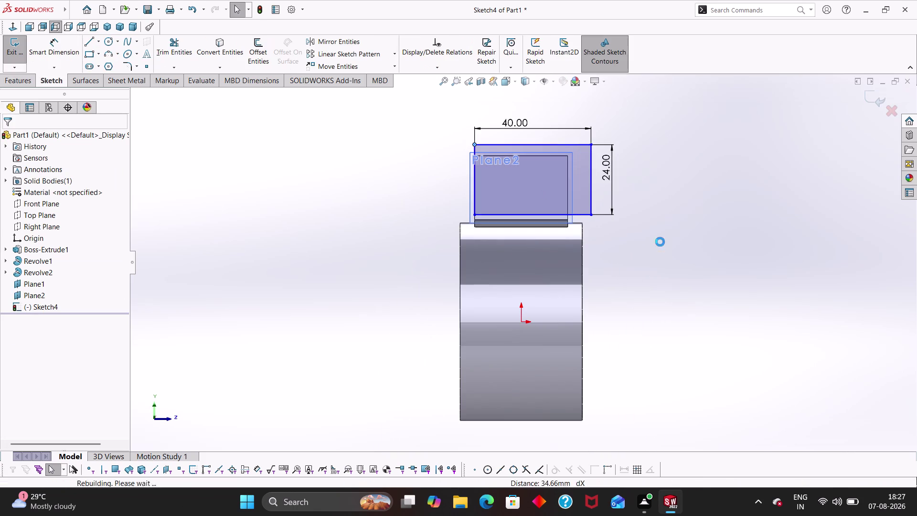
scroll(down, 3)
scroll(down, 3)
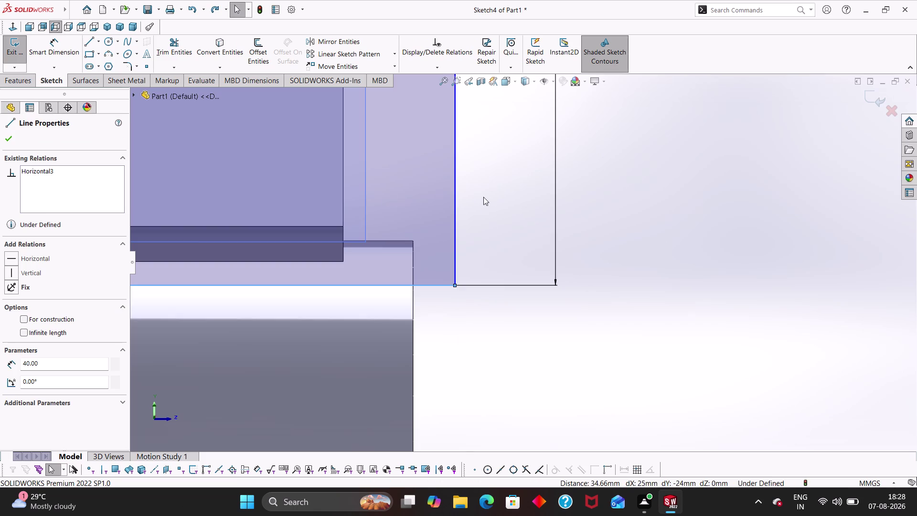
scroll(up, 3)
middle_drag(365, 165, 383, 207)
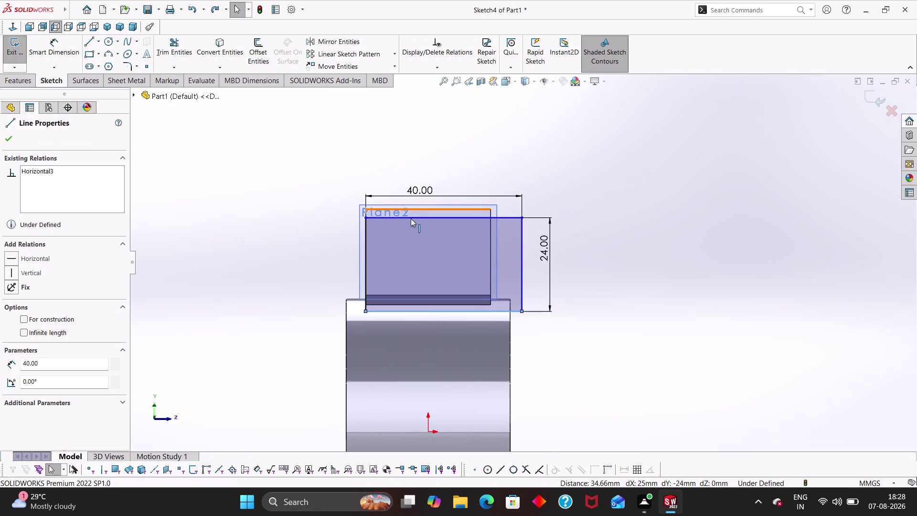
middle_drag(463, 167, 462, 184)
scroll(down, 3)
click(444, 252)
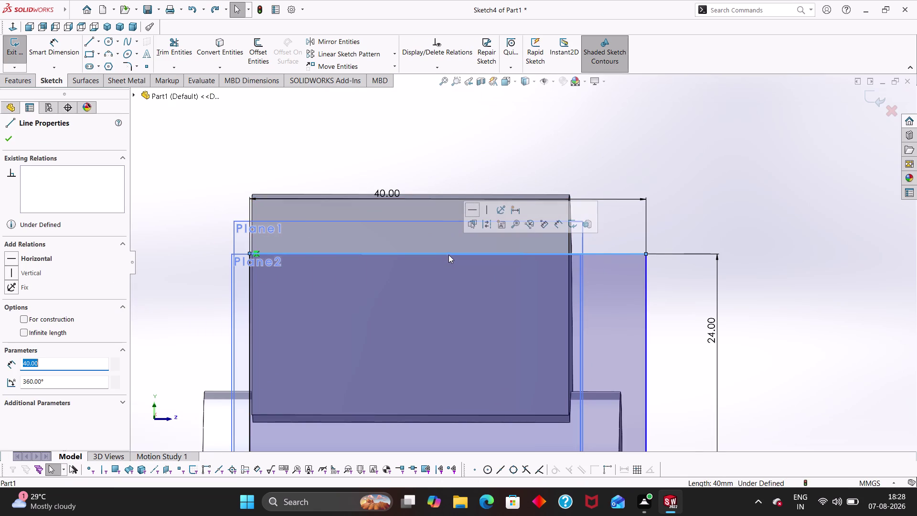
click(449, 252)
click(448, 255)
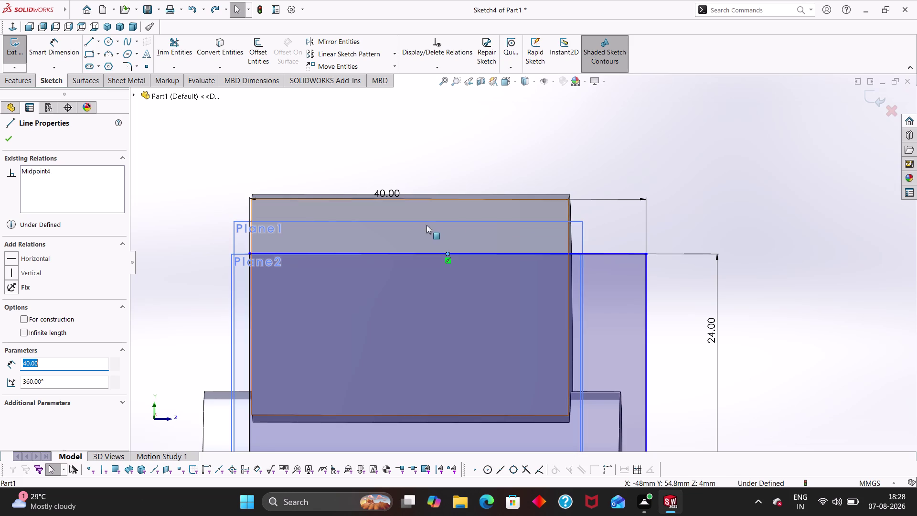
scroll(up, 3)
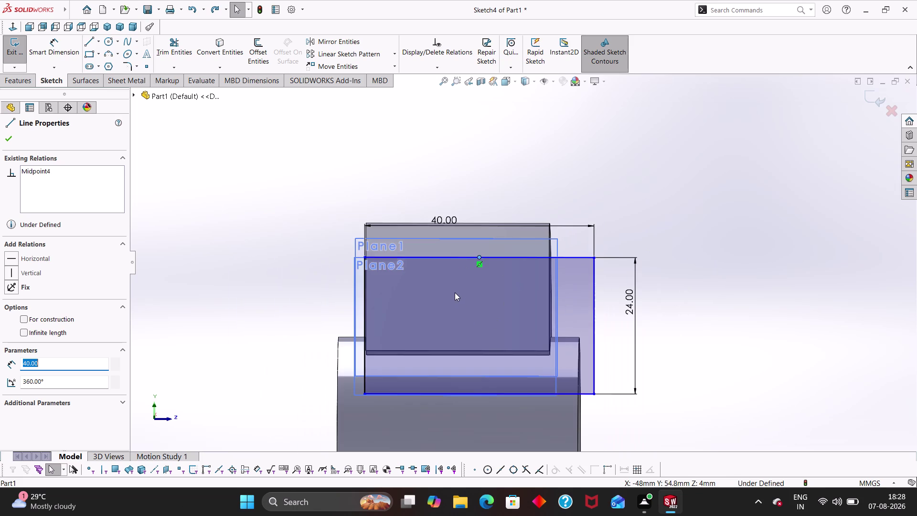
scroll(up, 3)
middle_click(492, 379)
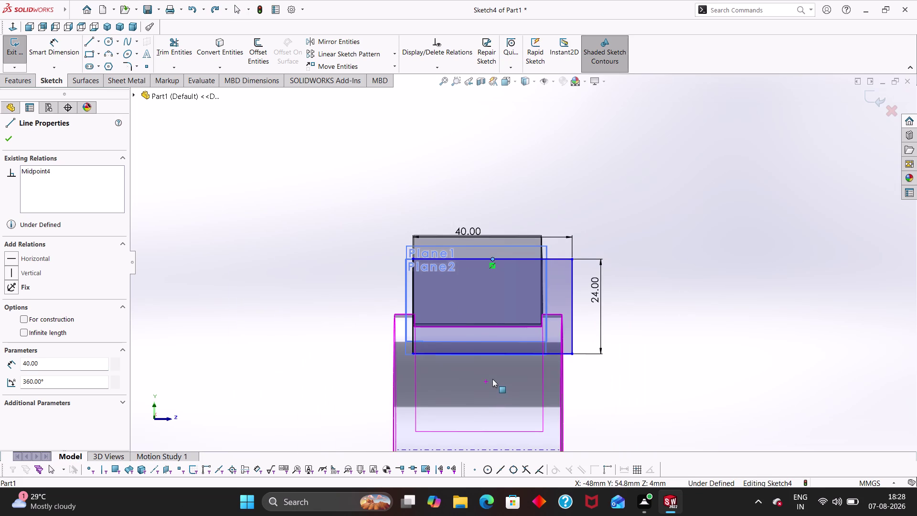
middle_drag(492, 379, 488, 289)
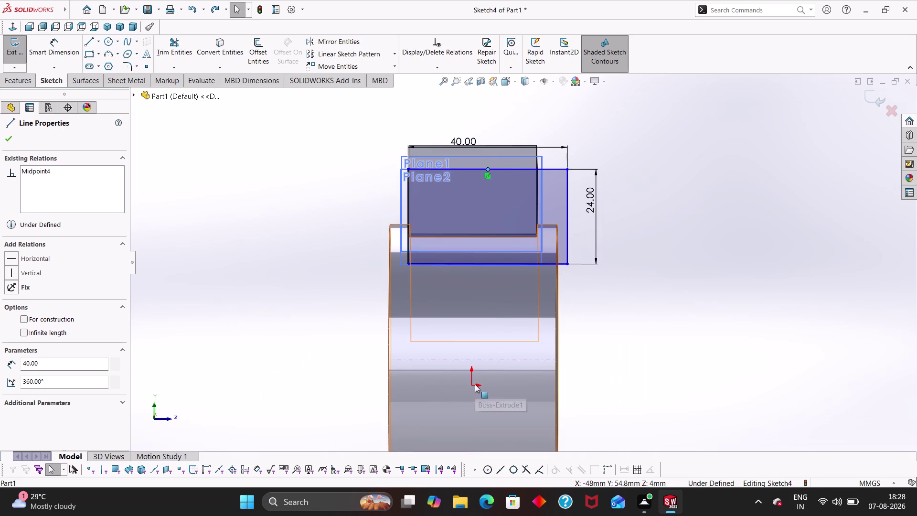
scroll(up, 3)
Clear the selection and exit Sketch4.
key(Escape)
key(Escape)
key(Escape)
key(Escape)
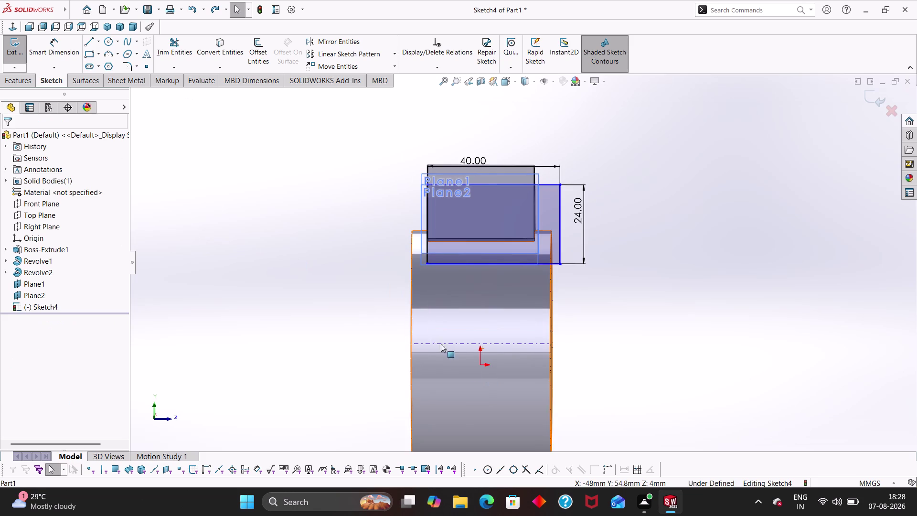
key(Escape)
click(481, 363)
key(Escape)
key(Escape)
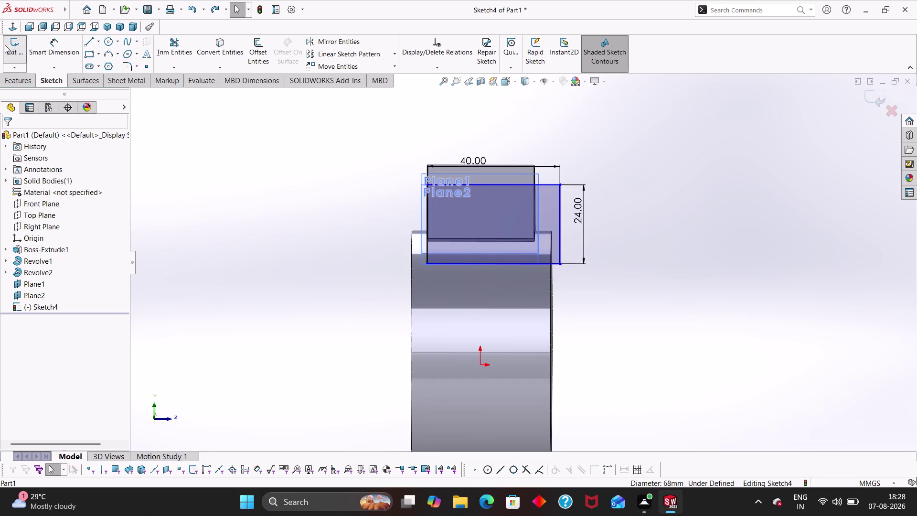
click(8, 44)
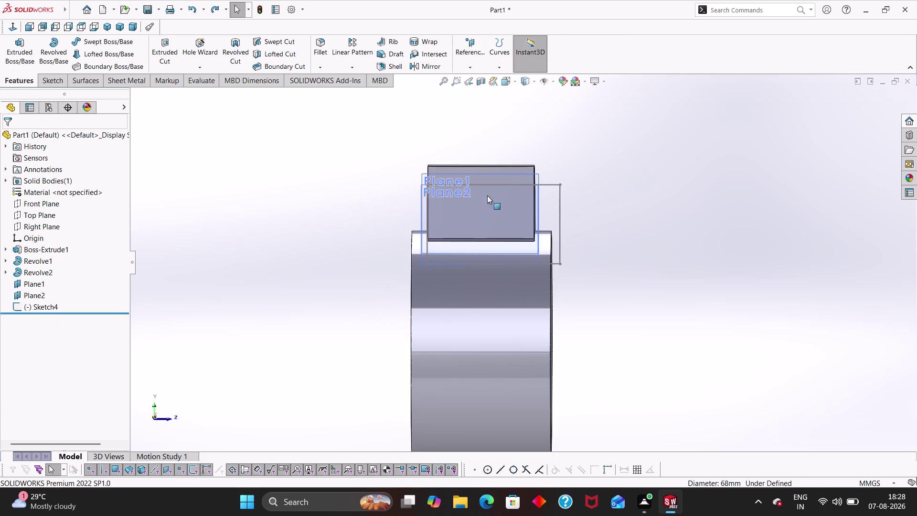
Reopen Sketch4 and select the top edge, its midpoint and the origin.
right_click(35, 305)
click(39, 277)
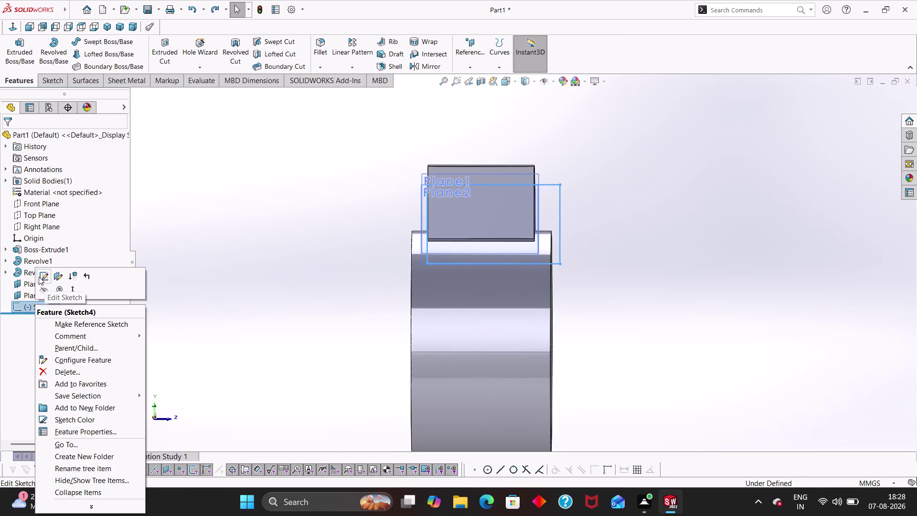
scroll(down, 3)
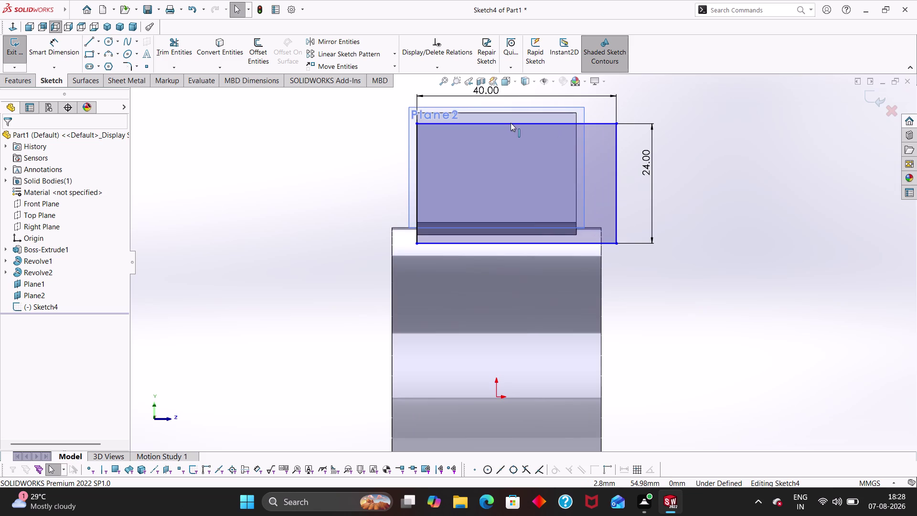
click(511, 122)
click(517, 122)
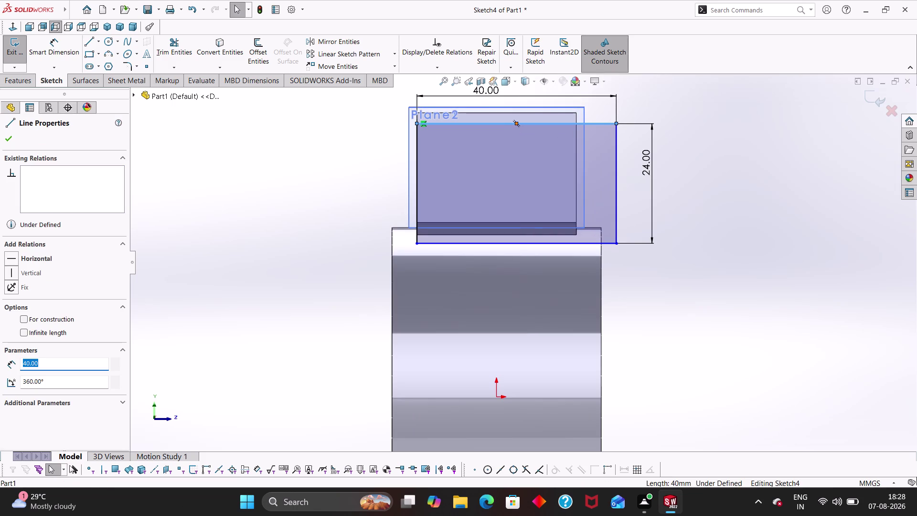
click(498, 397)
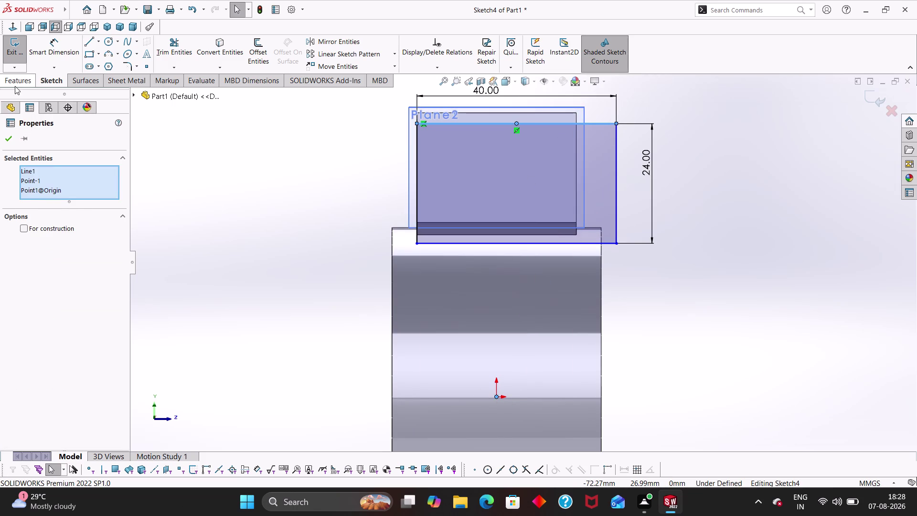
Cancel the selection and leave Sketch4 editing once more.
key(Escape)
key(grave)
key(Escape)
key(Escape)
key(Escape)
key(Escape)
key(Escape)
key(Escape)
click(14, 47)
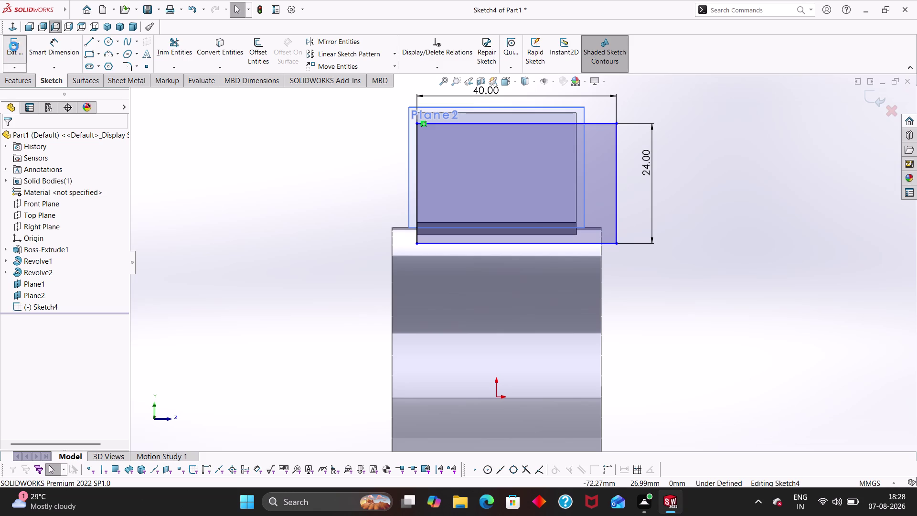
right_click(39, 310)
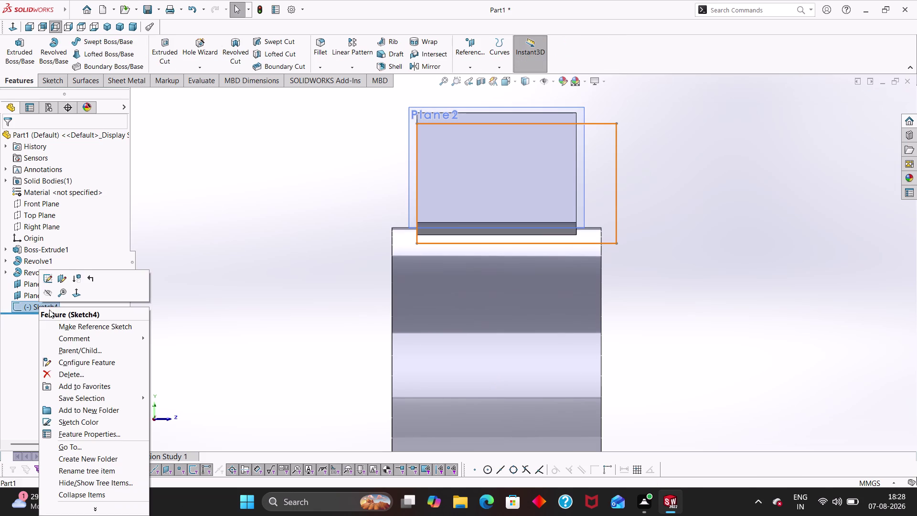
Delete Sketch4, confirming with Yes, and orbit to view the housing and duct.
click(67, 373)
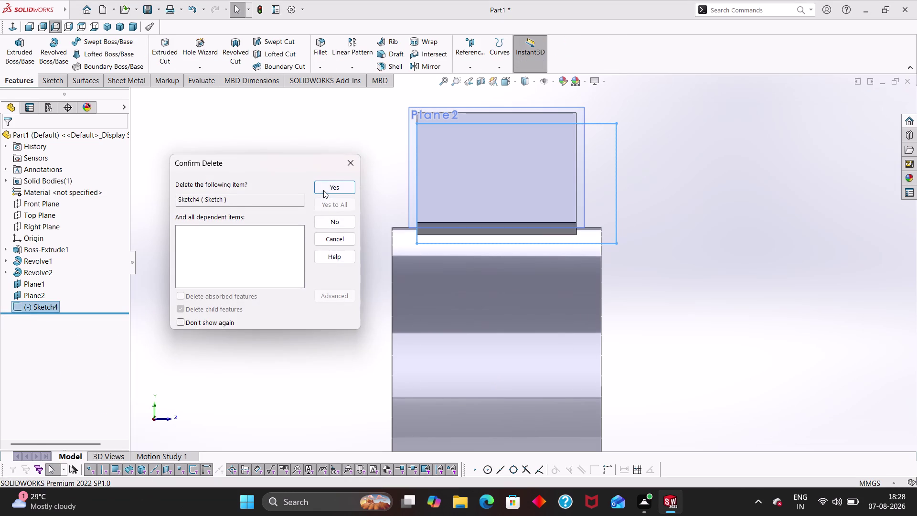
click(323, 190)
scroll(up, 3)
middle_drag(307, 219, 327, 267)
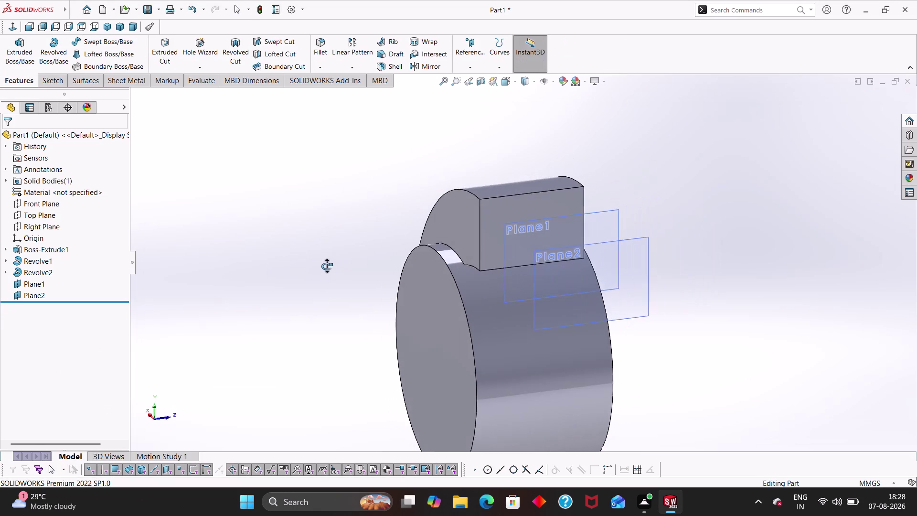
middle_drag(326, 266, 325, 266)
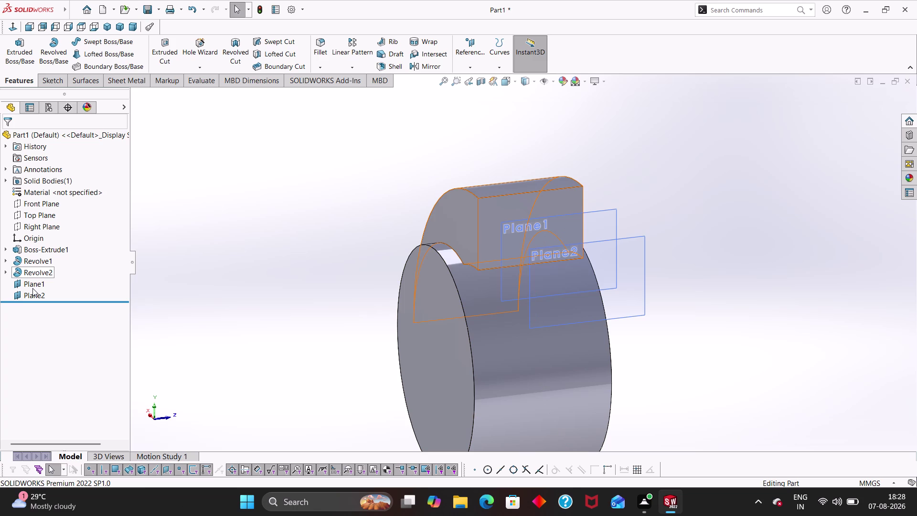
Start a new sketch on Plane1.
right_click(32, 286)
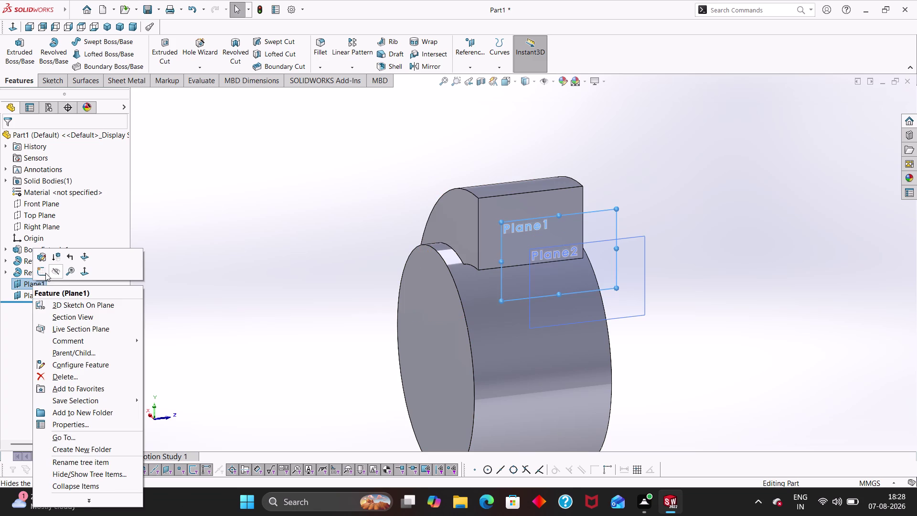
click(46, 272)
scroll(up, 3)
scroll(down, 3)
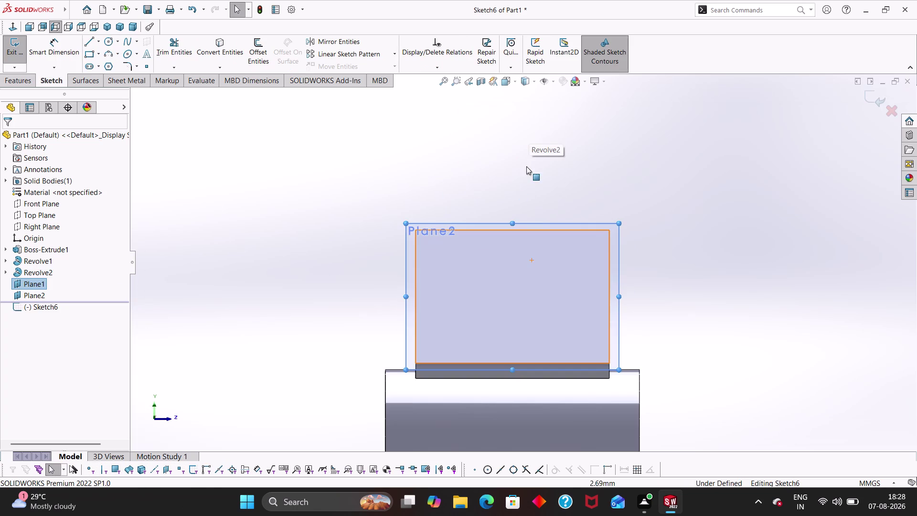
right_drag(269, 165, 239, 173)
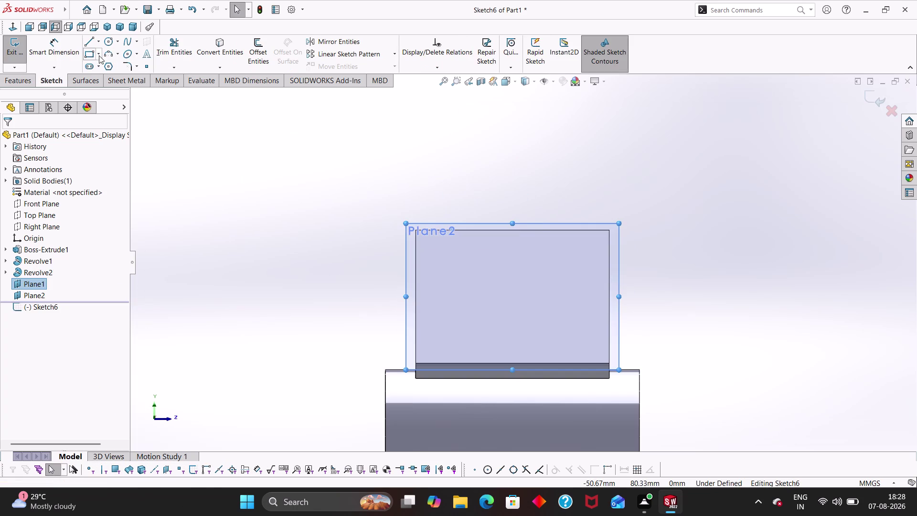
click(92, 54)
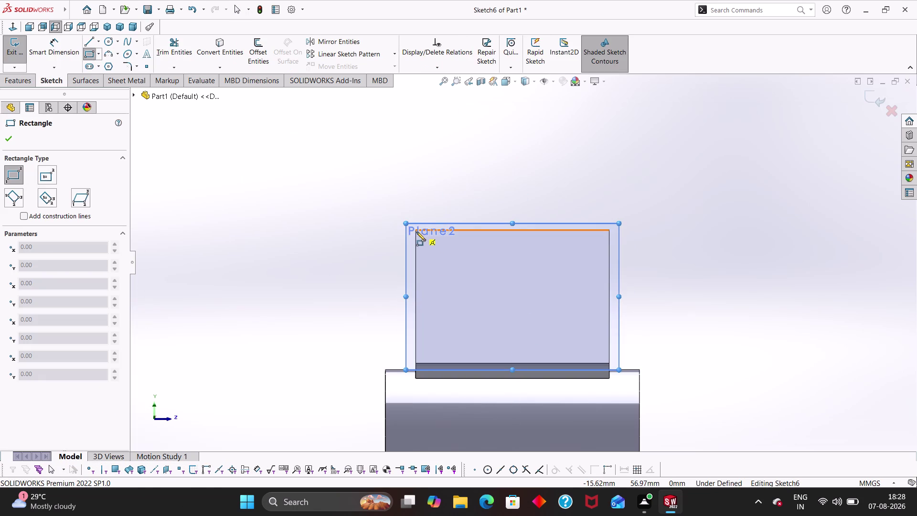
Draw a corner rectangle over the duct block.
click(399, 223)
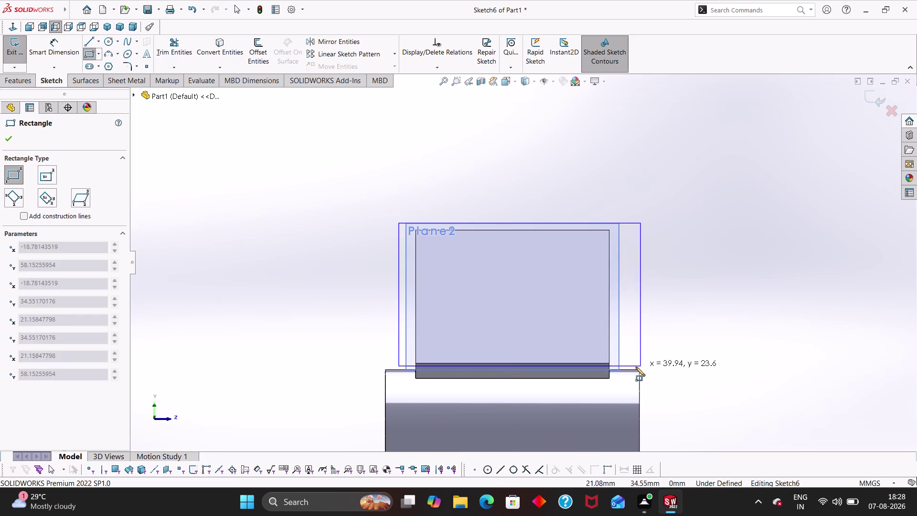
click(632, 365)
key(Escape)
right_drag(709, 366, 691, 199)
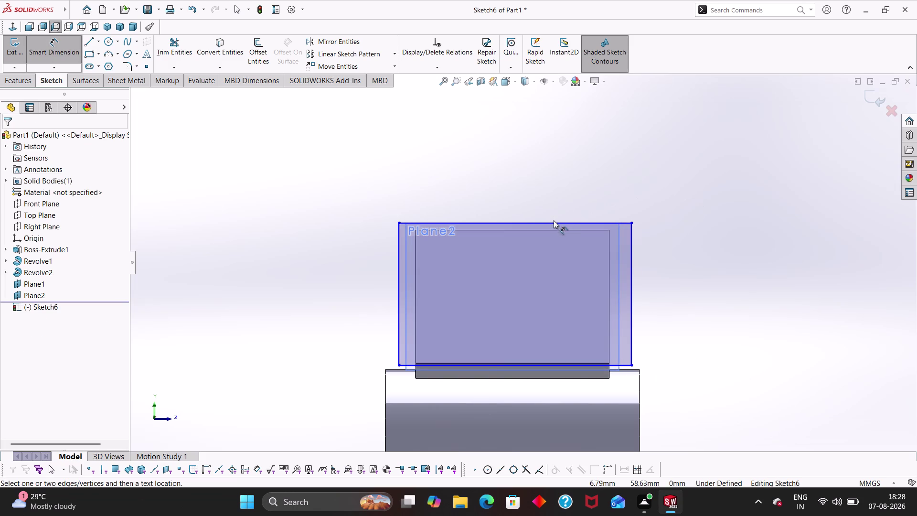
Dimension the rectangle's top edge to 40.
click(555, 221)
click(555, 222)
click(540, 185)
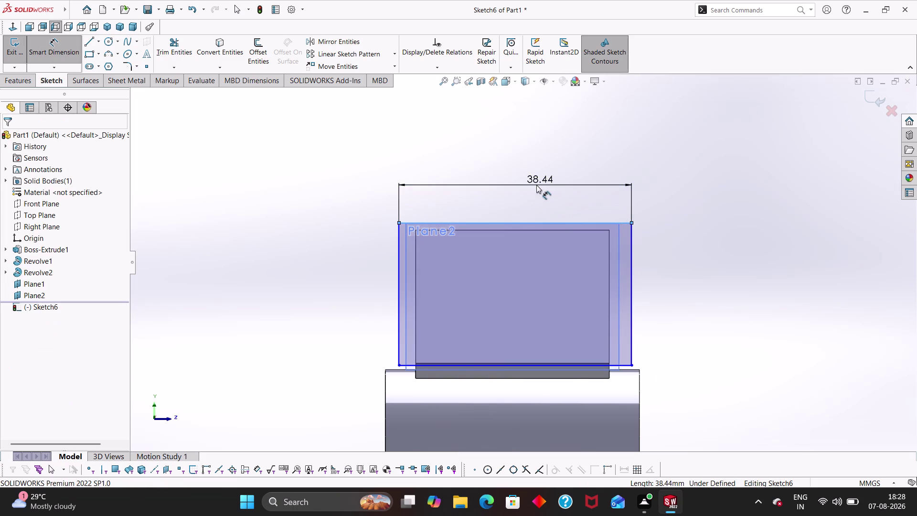
key(4)
key(0)
key(Return)
key(backslash)
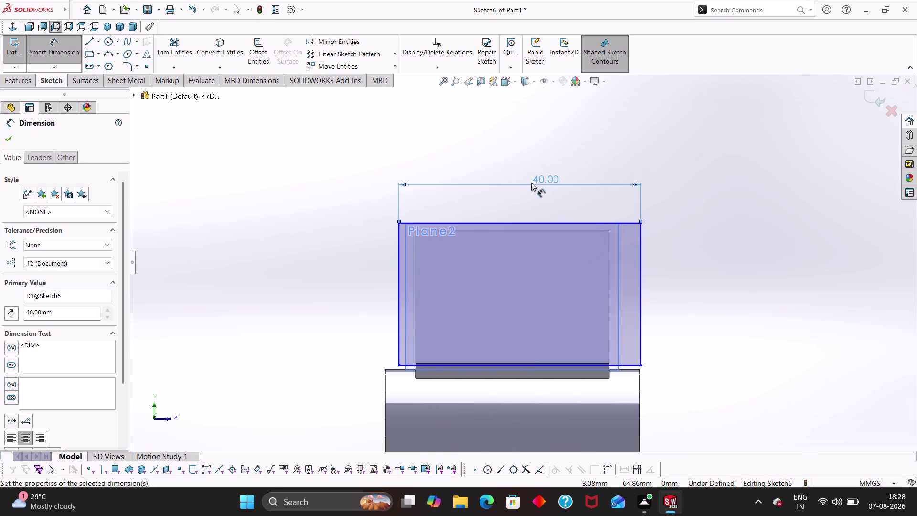
Dimension the right edge at 22, then edit the height to 24.
click(643, 283)
click(765, 299)
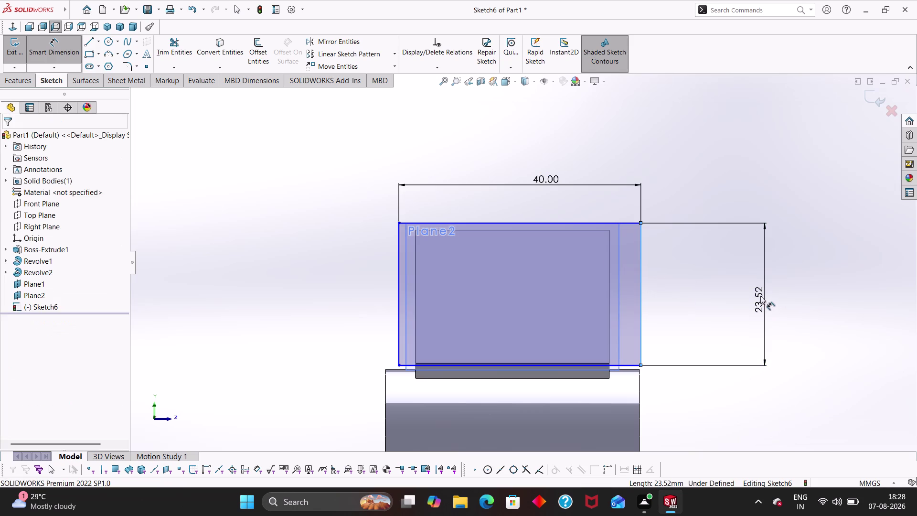
key(2)
key(2)
key(Return)
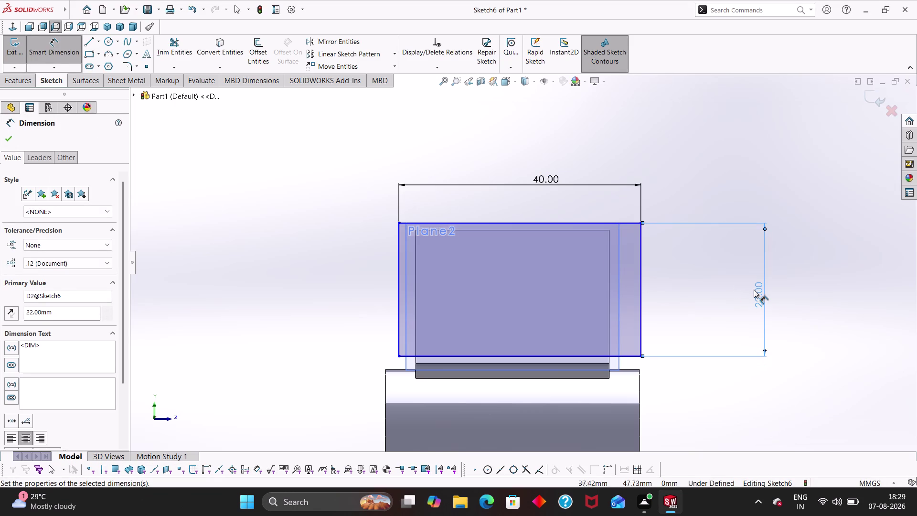
key(Escape)
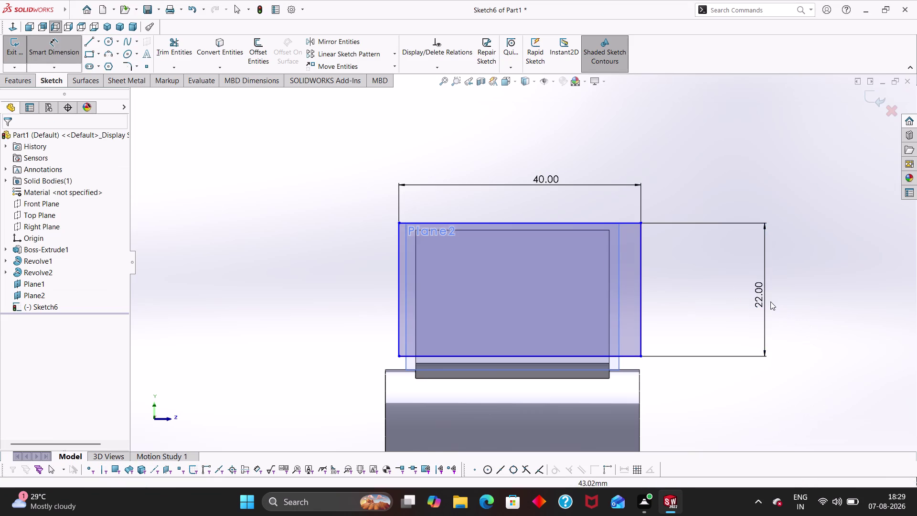
double_click(765, 298)
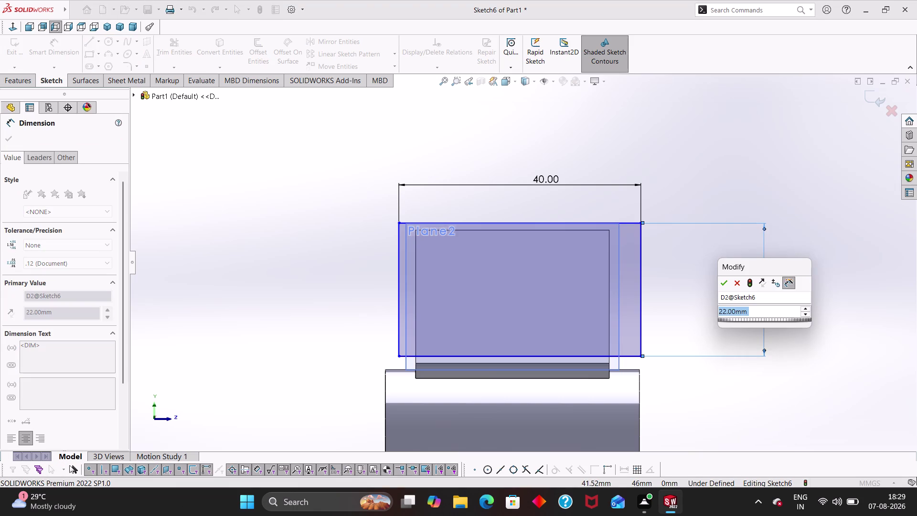
text(24)
key(Return)
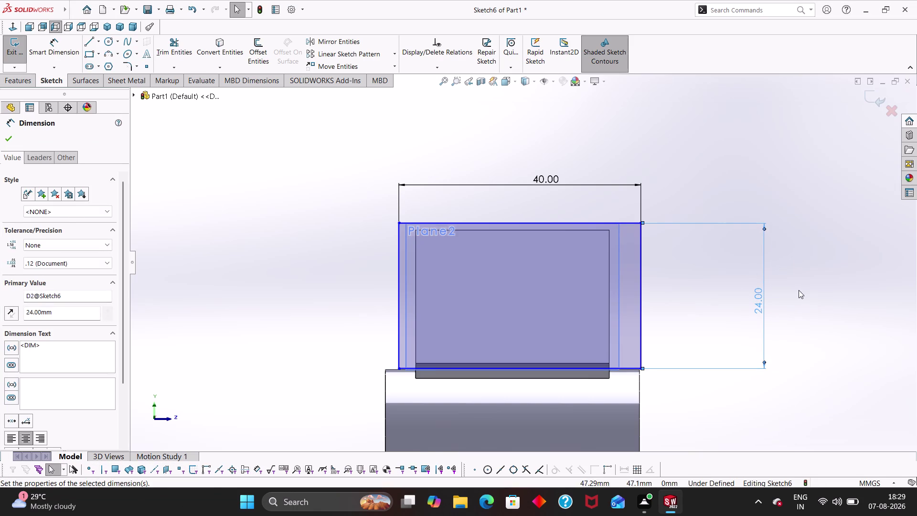
Select the top edge's midpoint and the origin, then cancel the selection.
click(799, 290)
key(Escape)
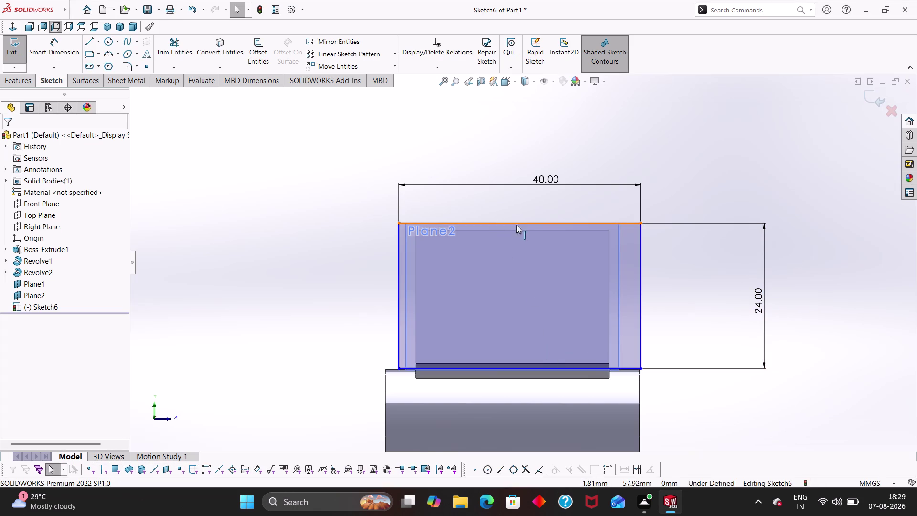
click(521, 221)
click(522, 222)
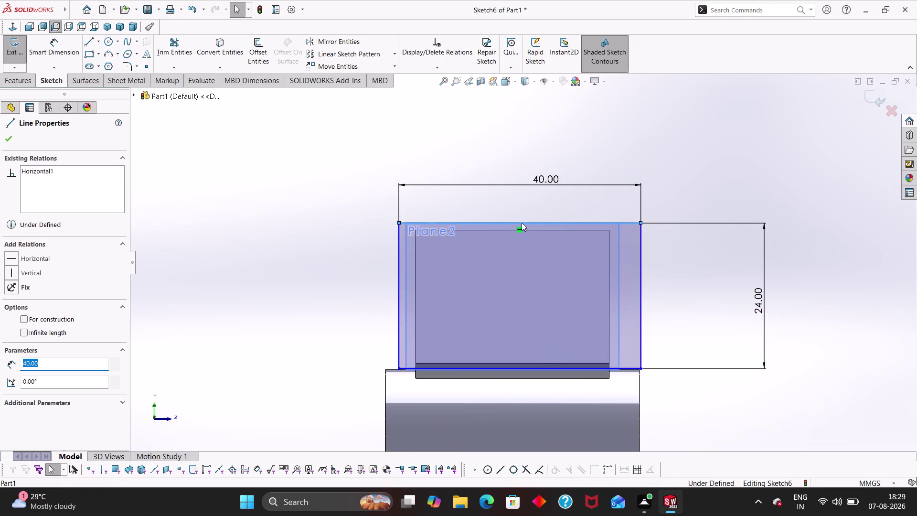
click(521, 223)
scroll(up, 3)
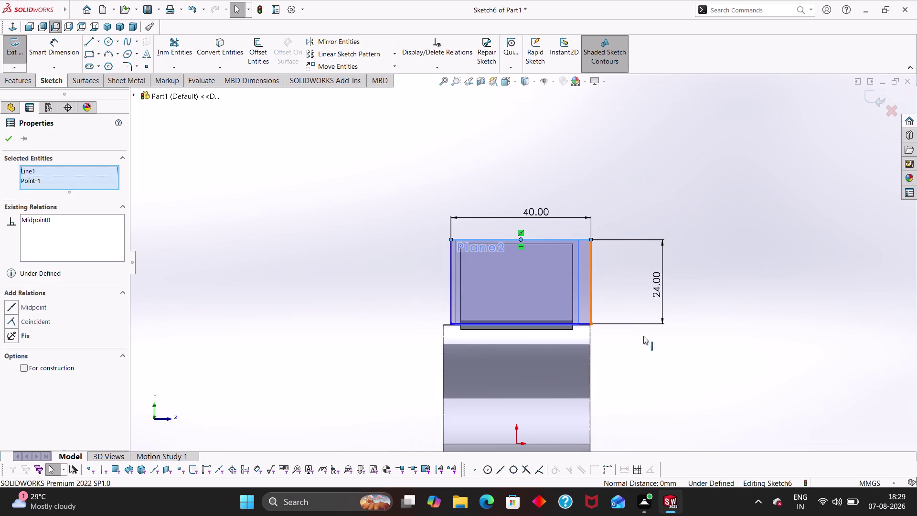
click(518, 444)
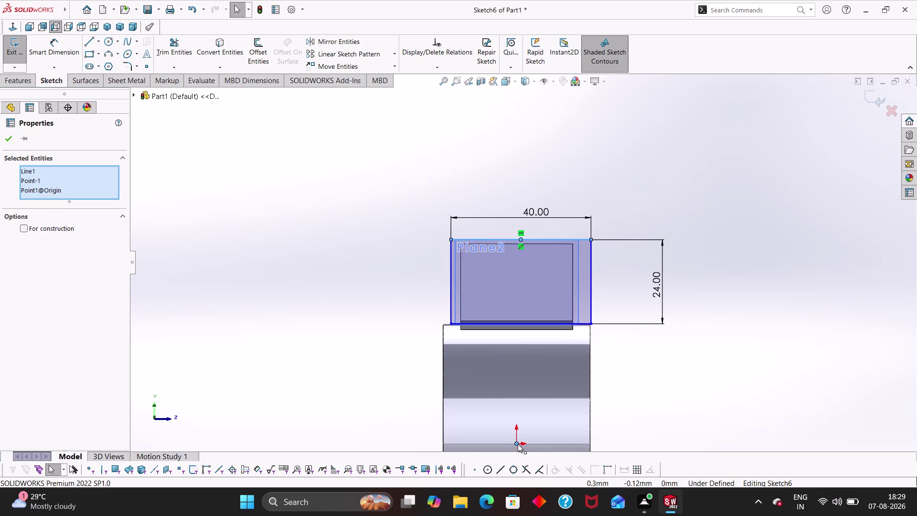
key(Escape)
key(Escape)
key(Escape)
key(Escape)
key(Escape)
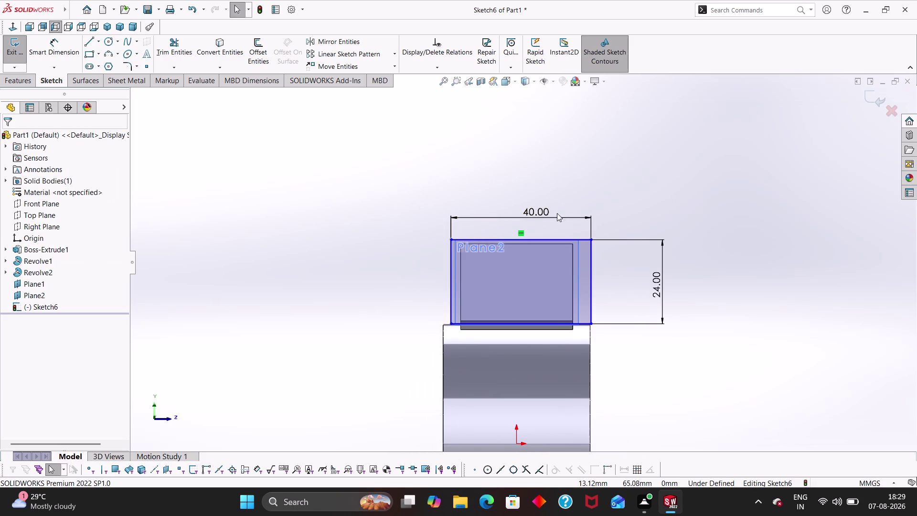
click(520, 234)
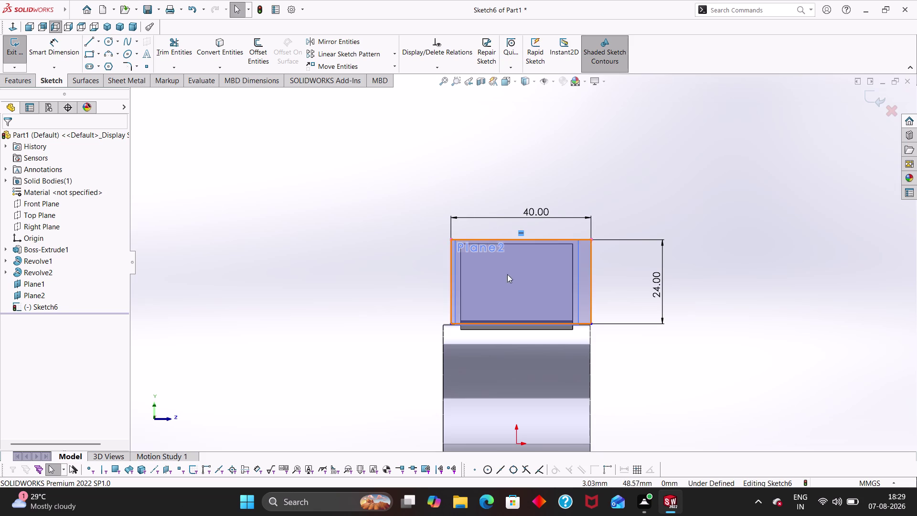
Make the rectangle's top-right corner coincident with the inner outline's corner point.
scroll(down, 3)
click(515, 234)
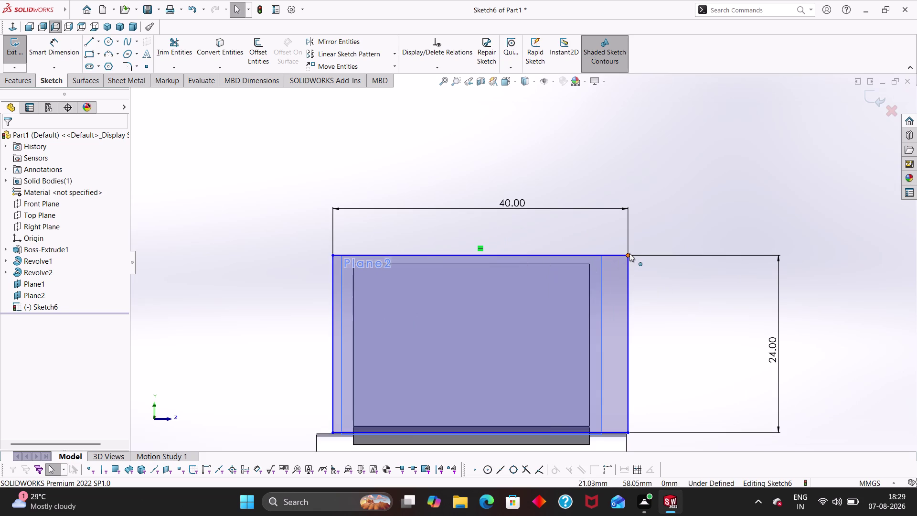
click(628, 256)
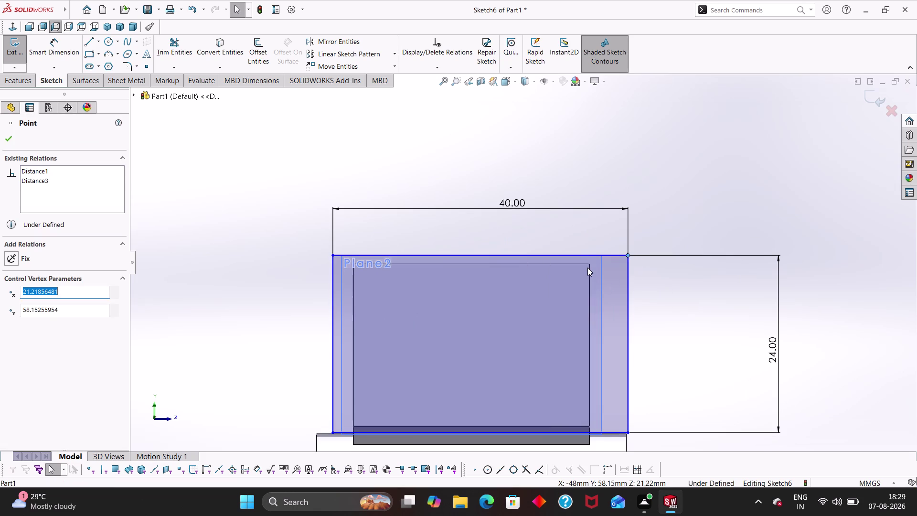
click(590, 265)
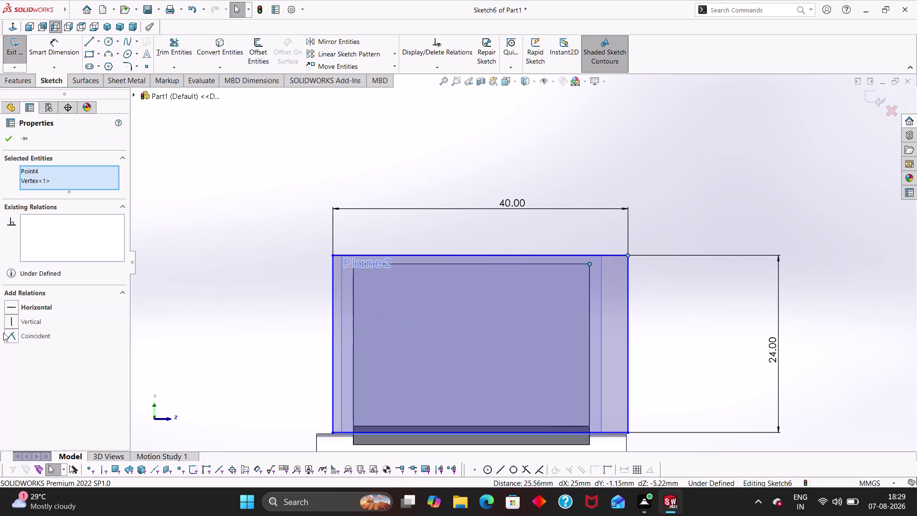
click(11, 337)
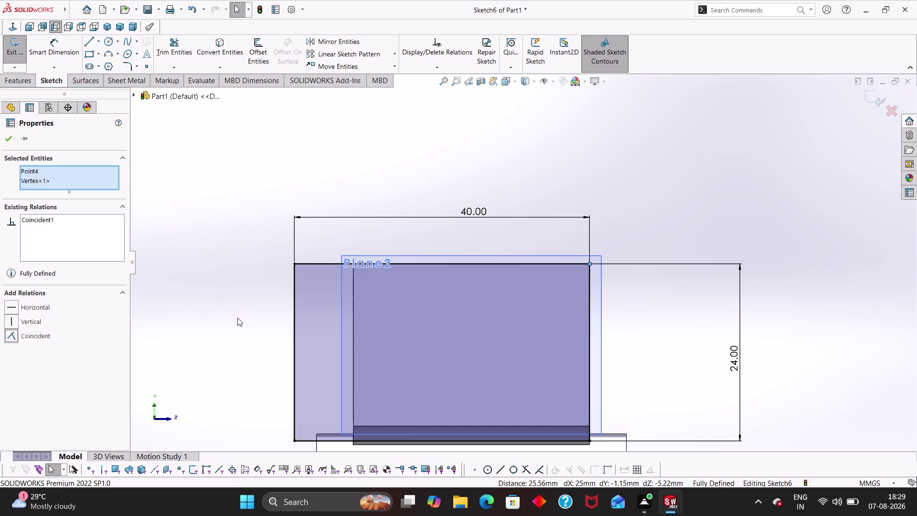
scroll(up, 3)
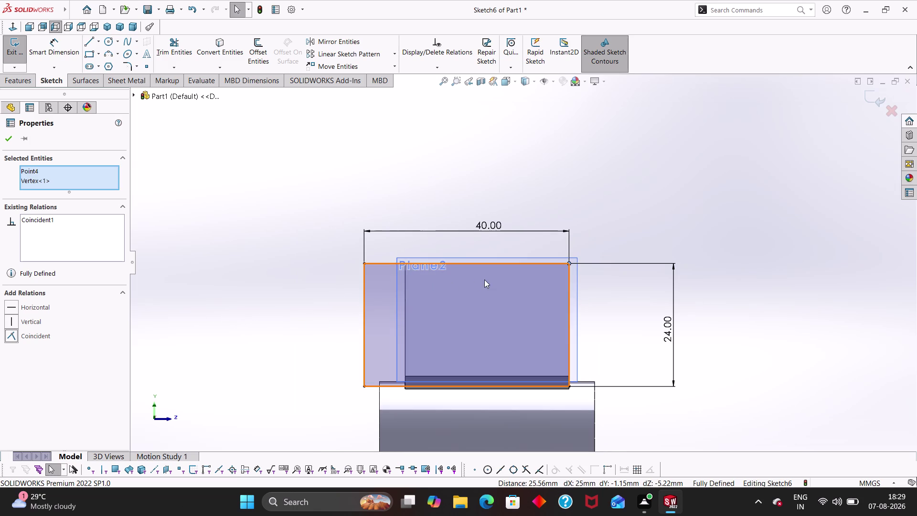
click(645, 220)
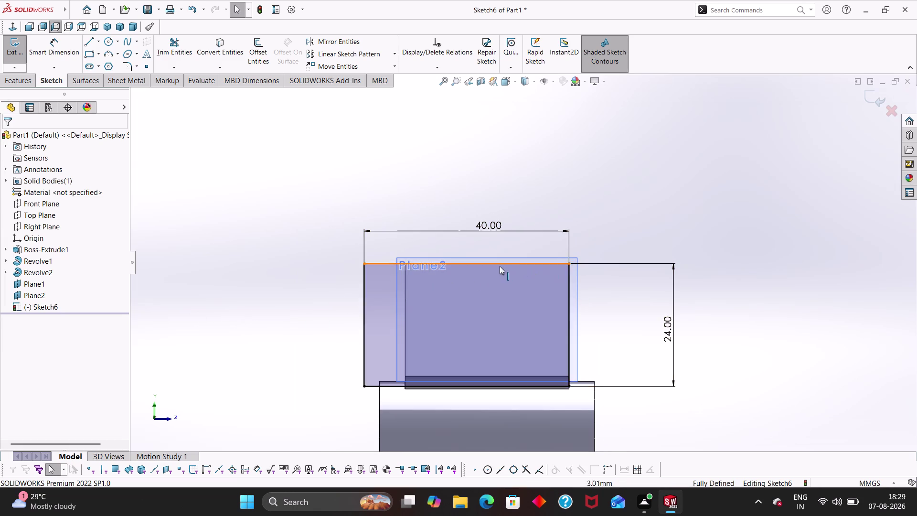
Select the top edge's midpoint and the origin again, then clear the selection.
click(467, 263)
click(469, 263)
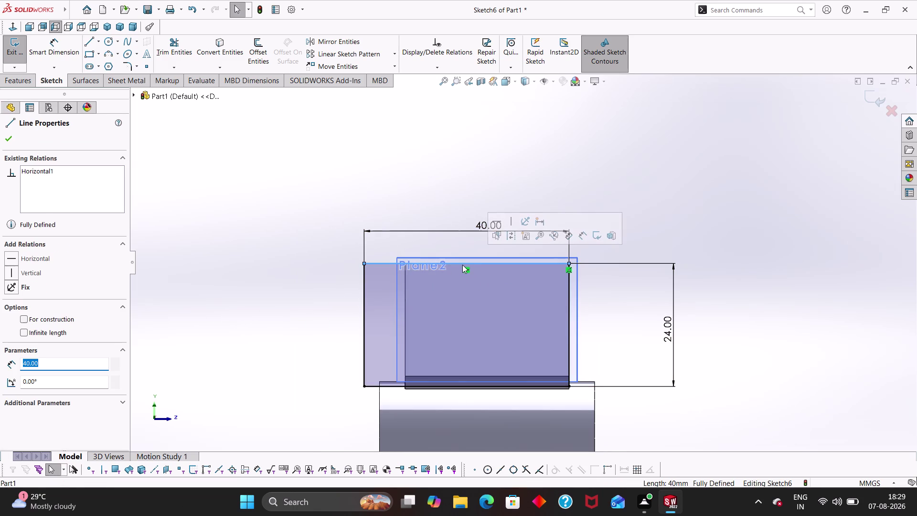
click(468, 264)
scroll(up, 3)
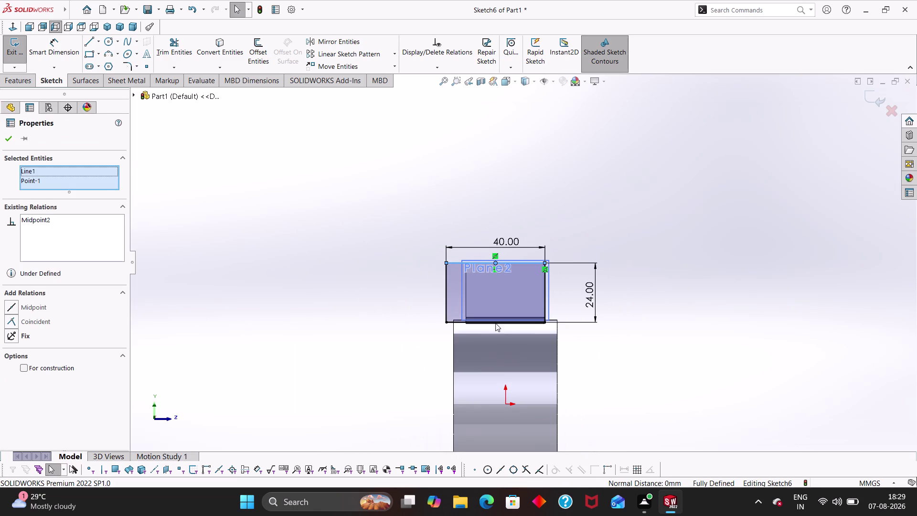
click(506, 403)
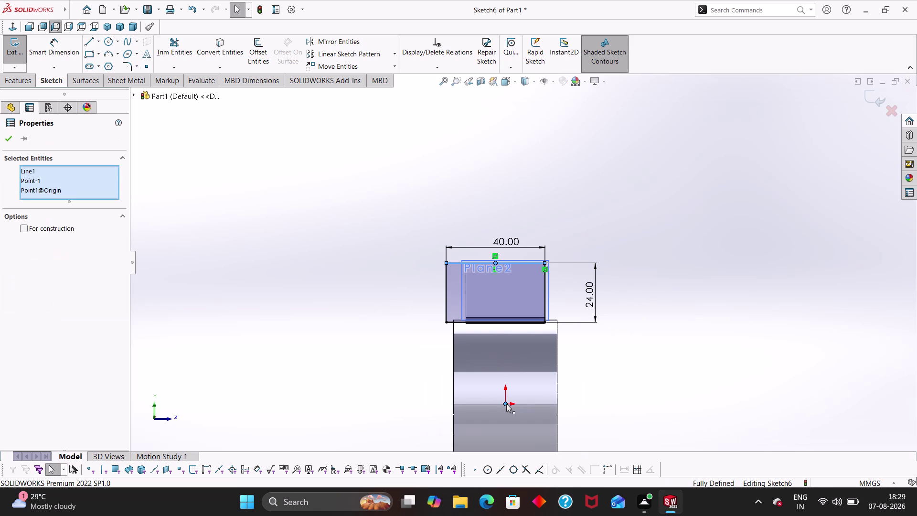
key(Escape)
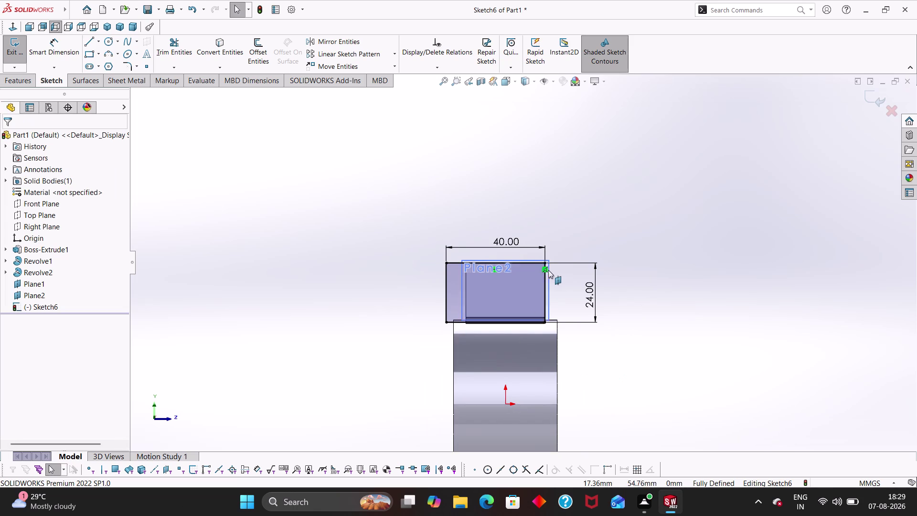
key(Escape)
click(545, 271)
Drag the 40 × 24 rectangle up until it sits centred above the housing.
key(Delete)
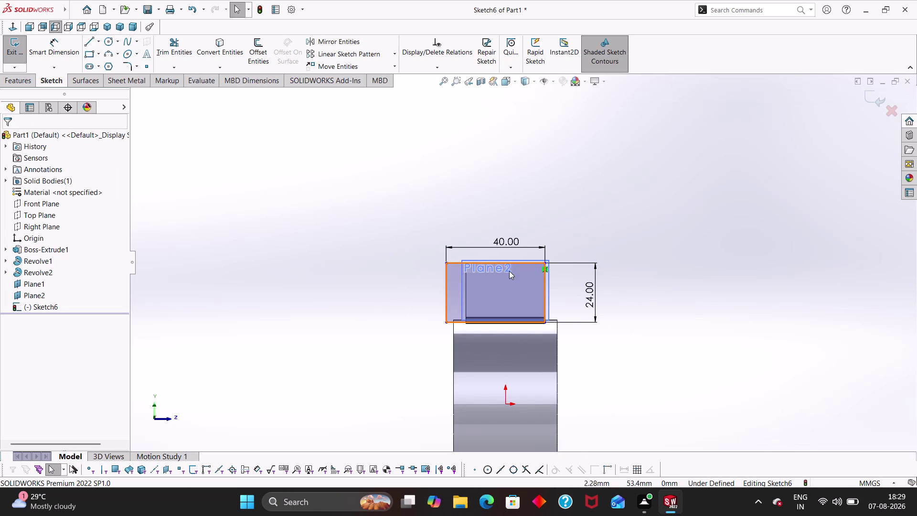
scroll(down, 3)
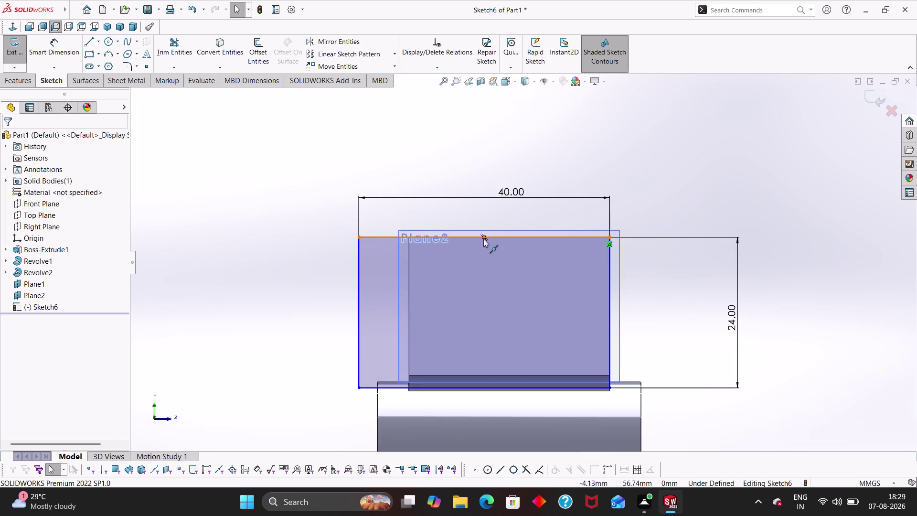
click(483, 239)
drag(484, 239, 496, 223)
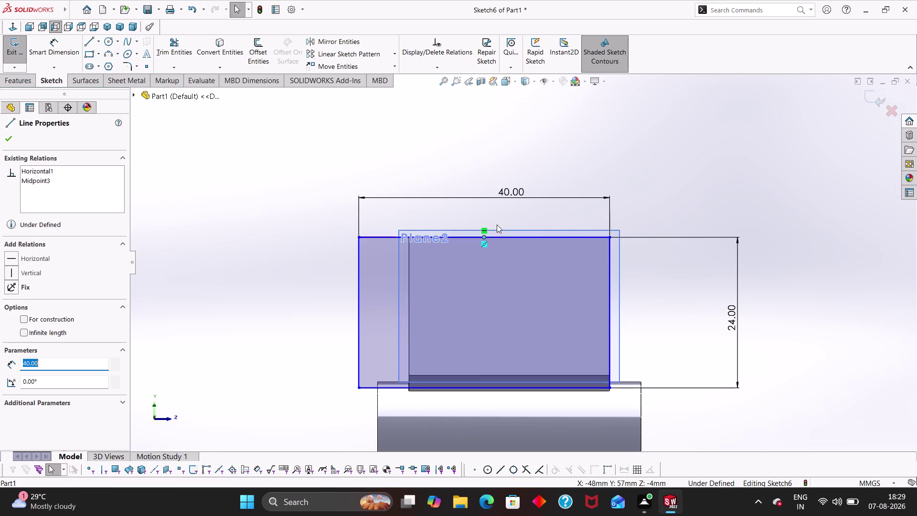
scroll(down, 3)
scroll(up, 3)
scroll(up, 3)
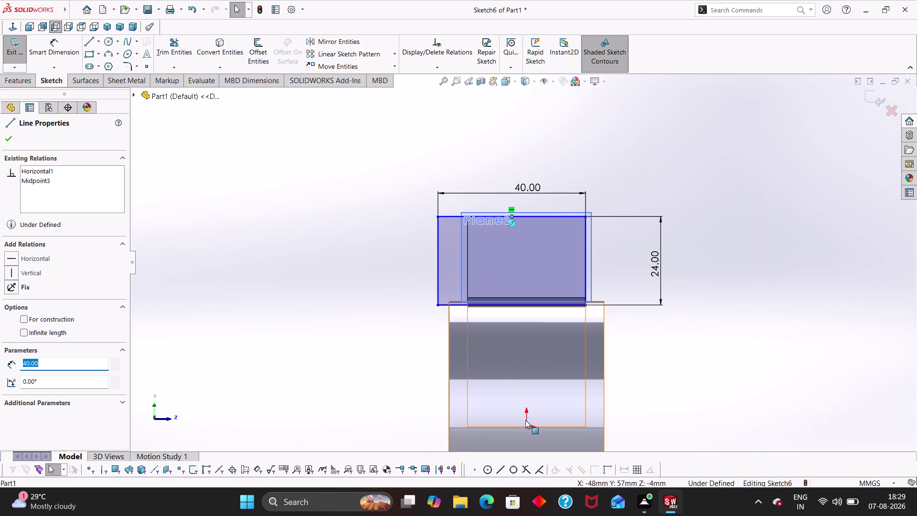
click(527, 427)
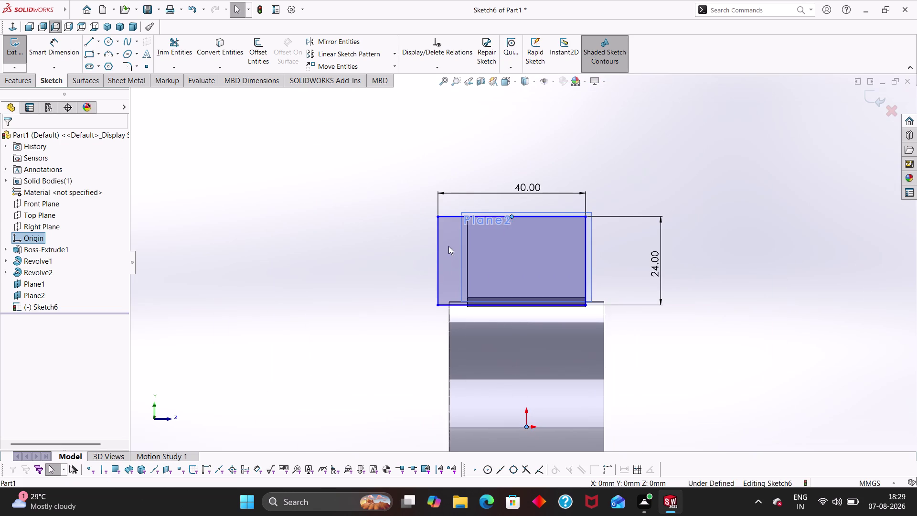
key(Escape)
key(Escape)
key(Escape)
key(Escape)
drag(513, 217, 544, 219)
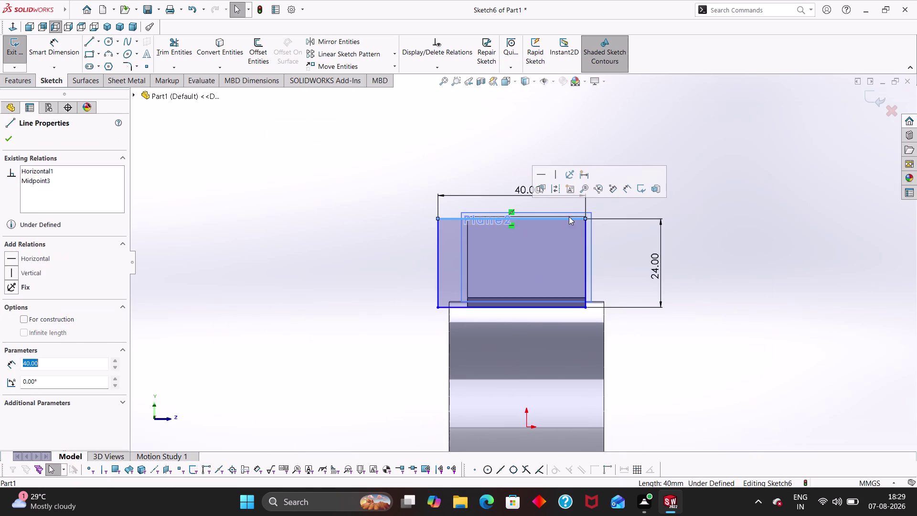
drag(583, 217, 600, 204)
key(Escape)
key(Escape)
Delete the top edge's old midpoint relation and add a new Midpoint relation.
click(528, 205)
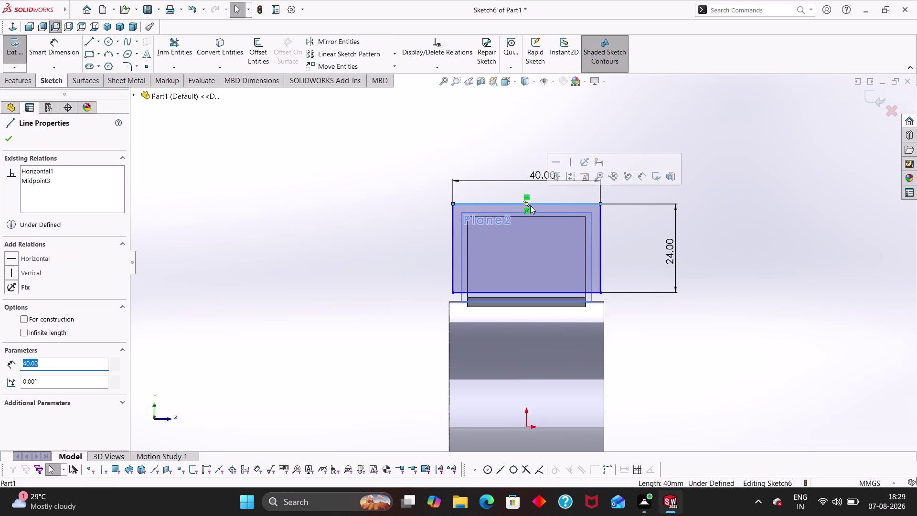
click(526, 201)
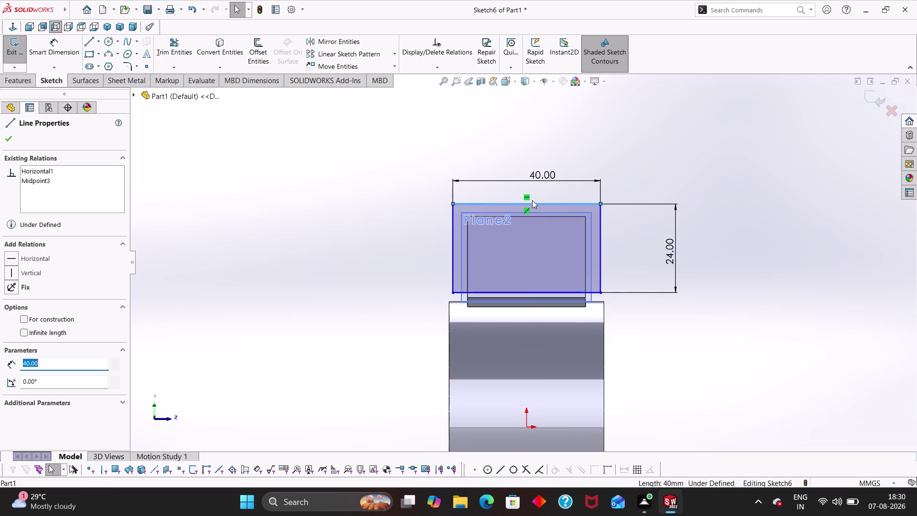
click(527, 204)
click(527, 210)
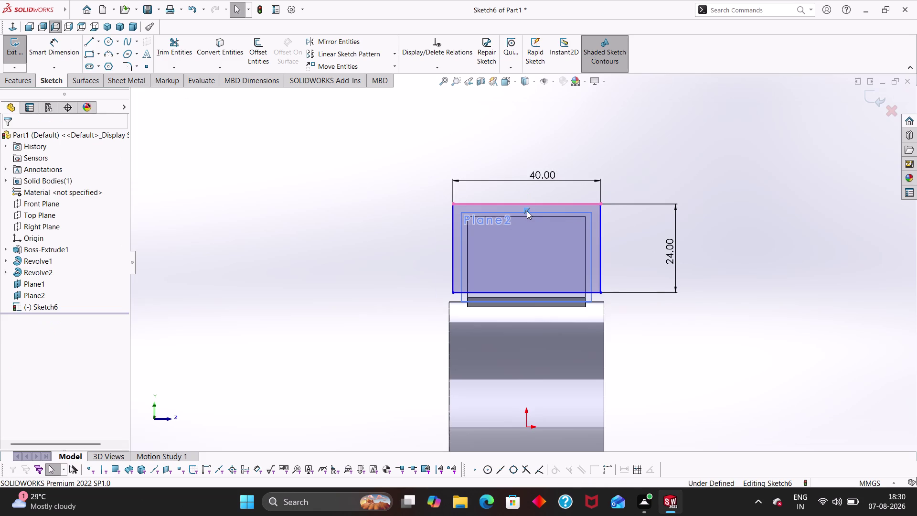
key(Delete)
click(526, 201)
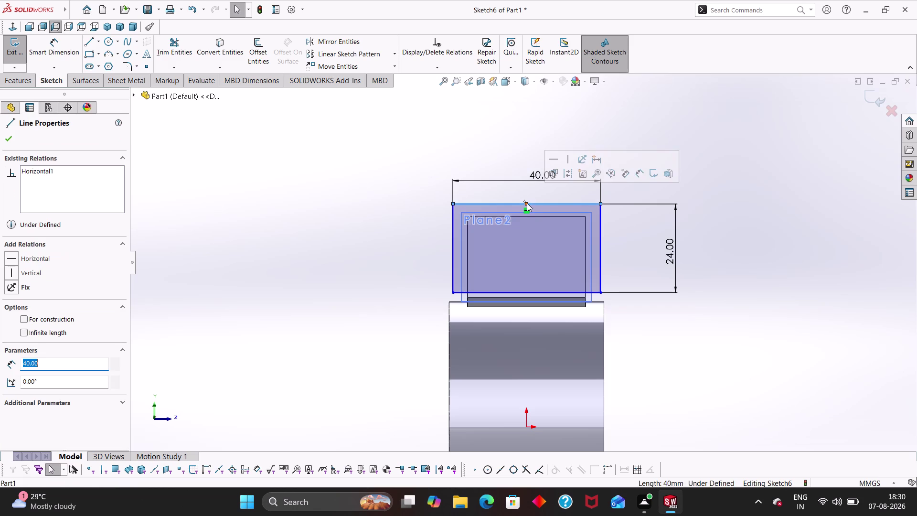
click(527, 202)
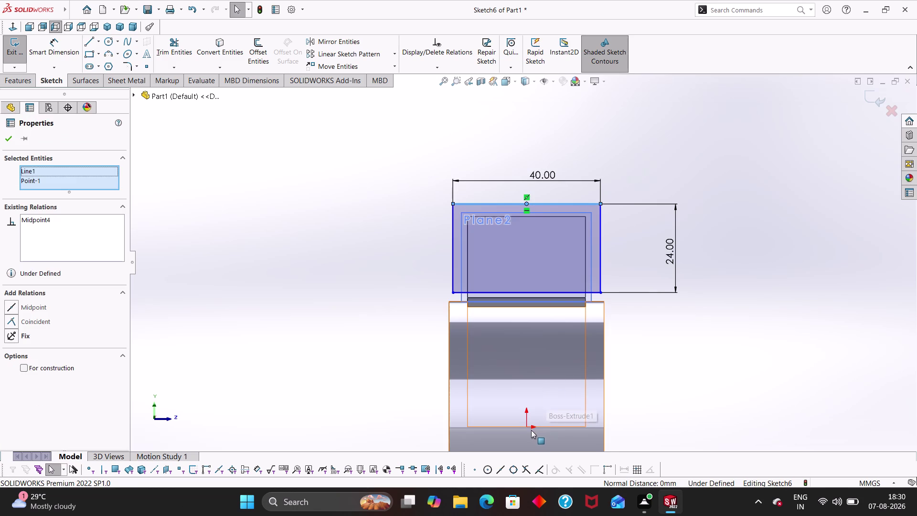
Try selecting the origin, cancel the selection and delete a selected sketch item.
click(527, 426)
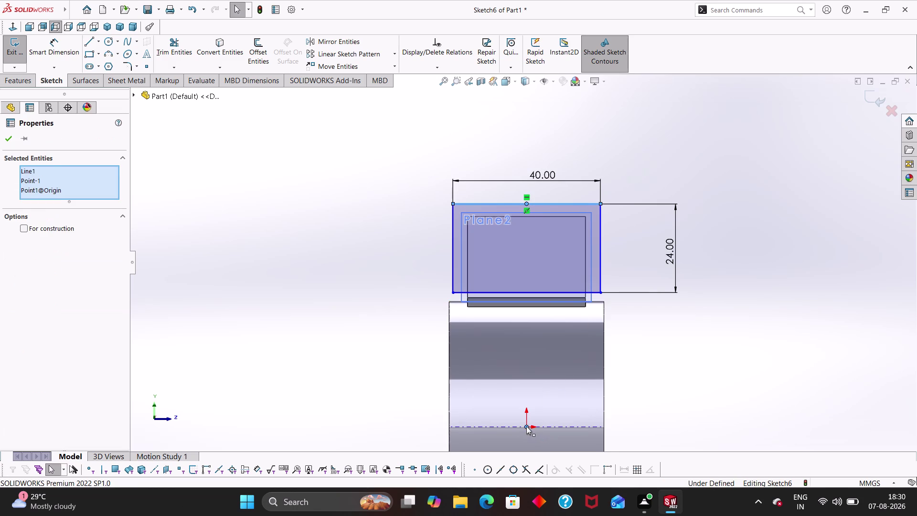
click(49, 183)
click(47, 188)
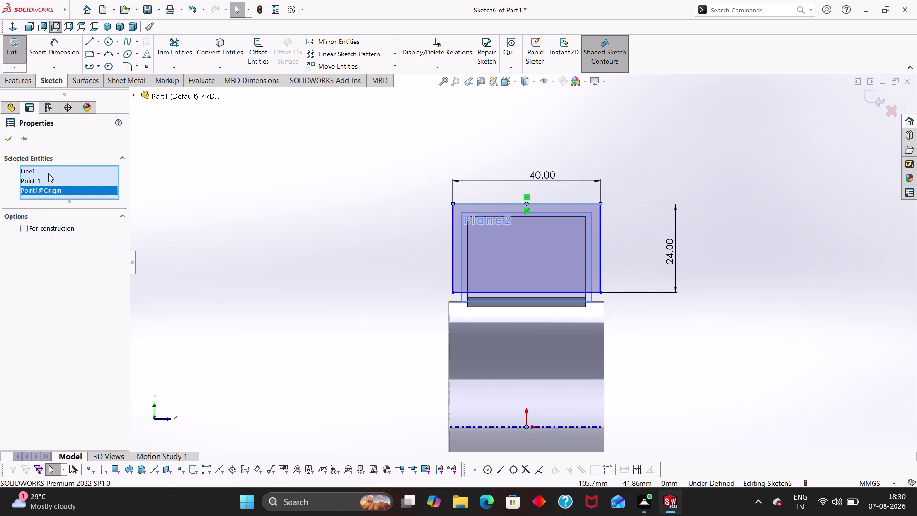
click(48, 174)
key(Escape)
key(Escape)
key(Escape)
key(Escape)
click(528, 198)
key(Delete)
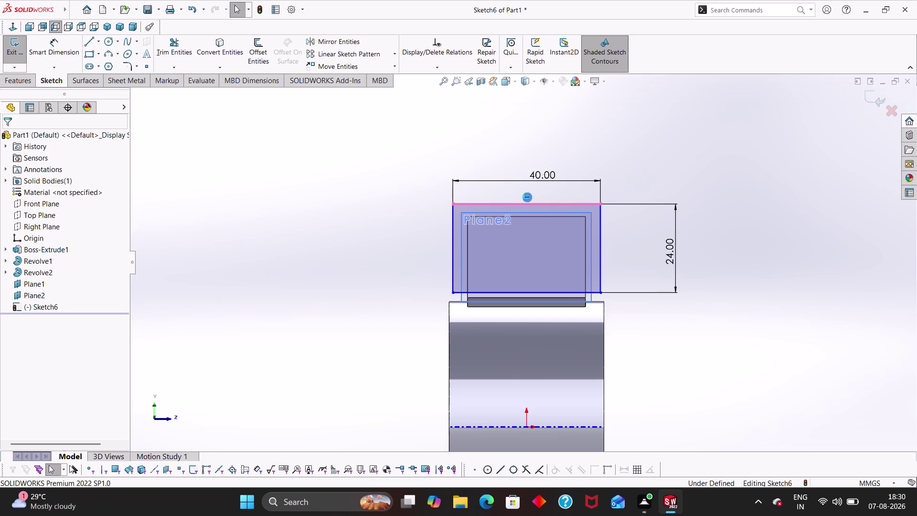
Tie the top edge's midpoint to the origin with Vertical and Horizontal relations.
click(524, 204)
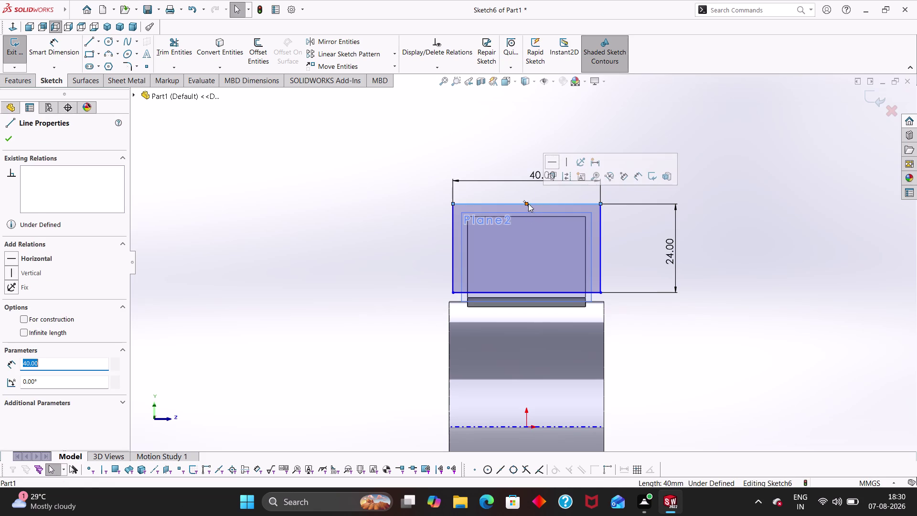
click(528, 203)
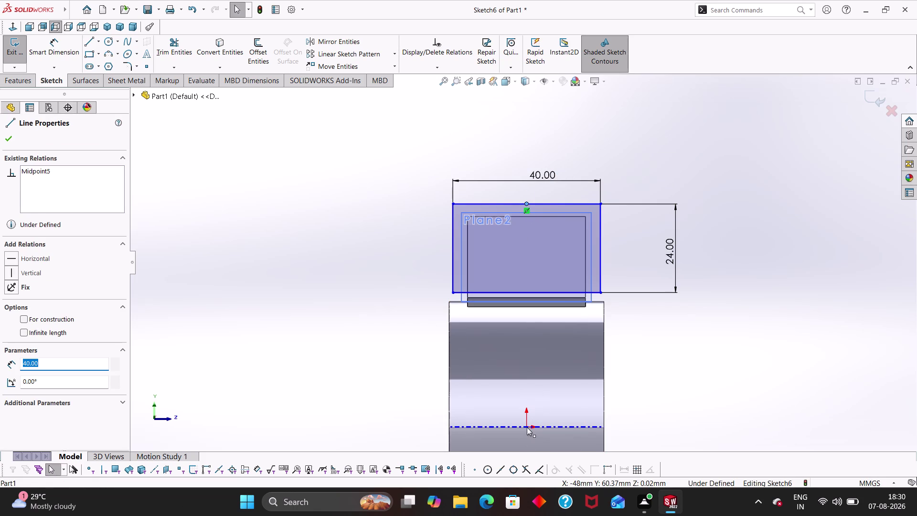
click(527, 427)
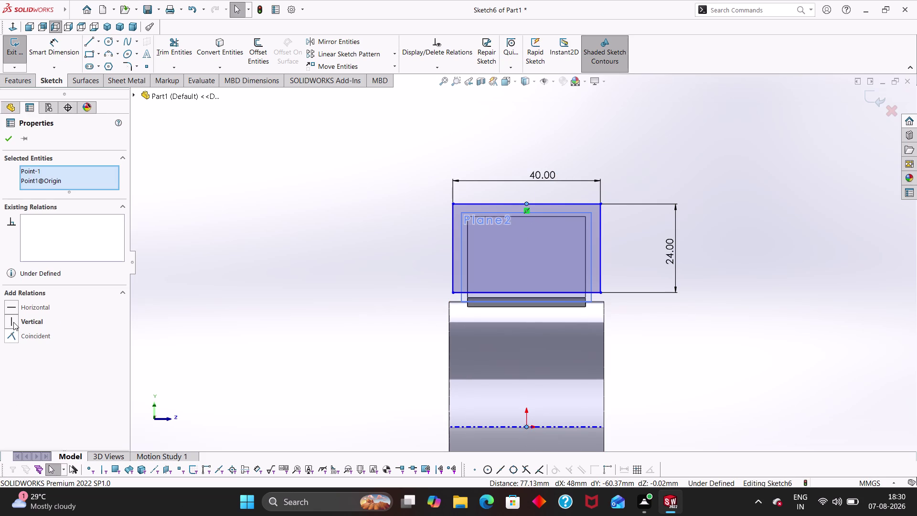
click(14, 322)
triple_click(12, 321)
click(12, 321)
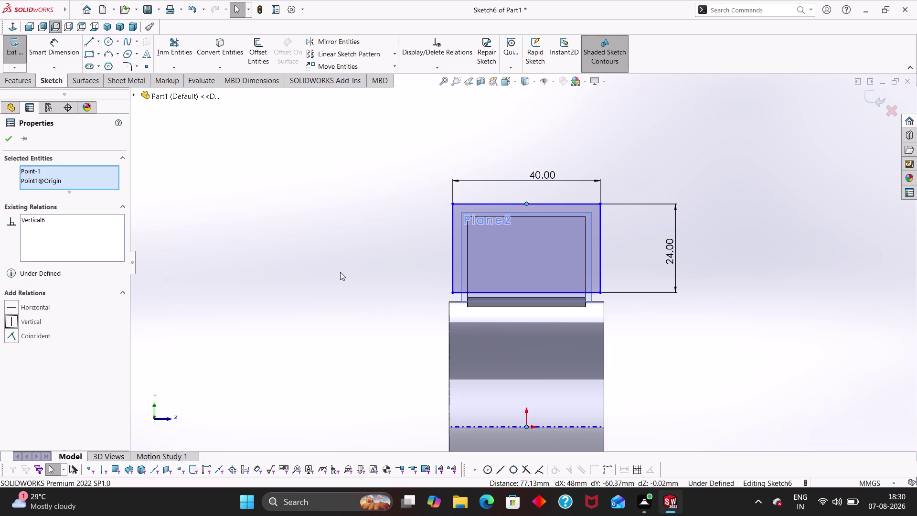
click(14, 307)
click(9, 319)
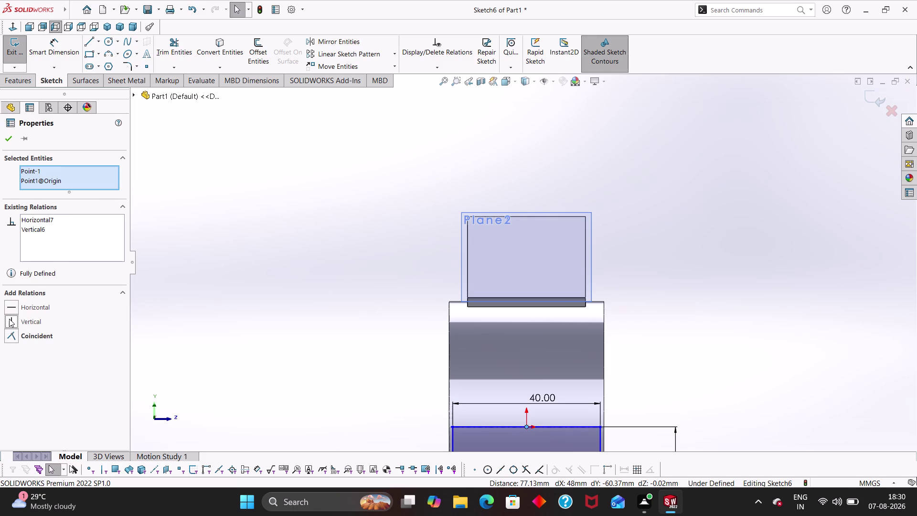
Select the rectangle's top edge, orbit to an angled view and pick a context-menu option.
click(9, 318)
double_click(13, 319)
scroll(up, 3)
drag(537, 358, 537, 356)
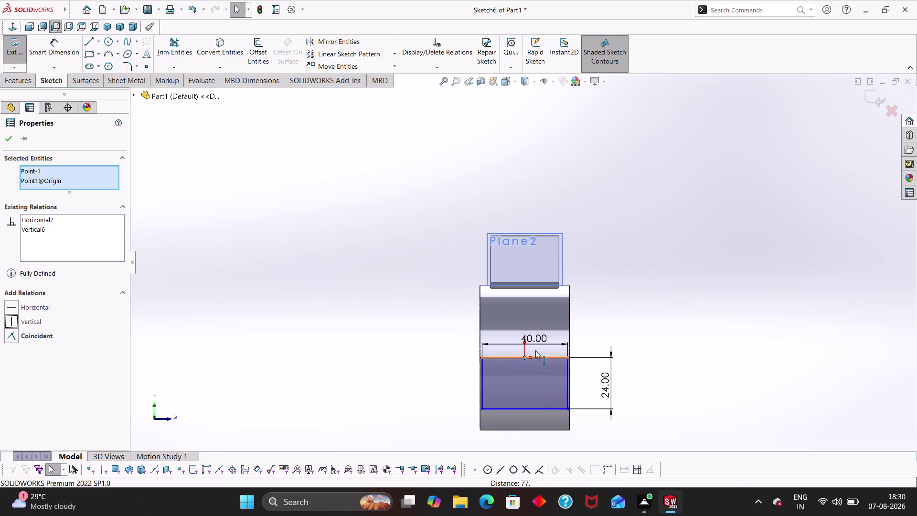
drag(537, 357, 530, 273)
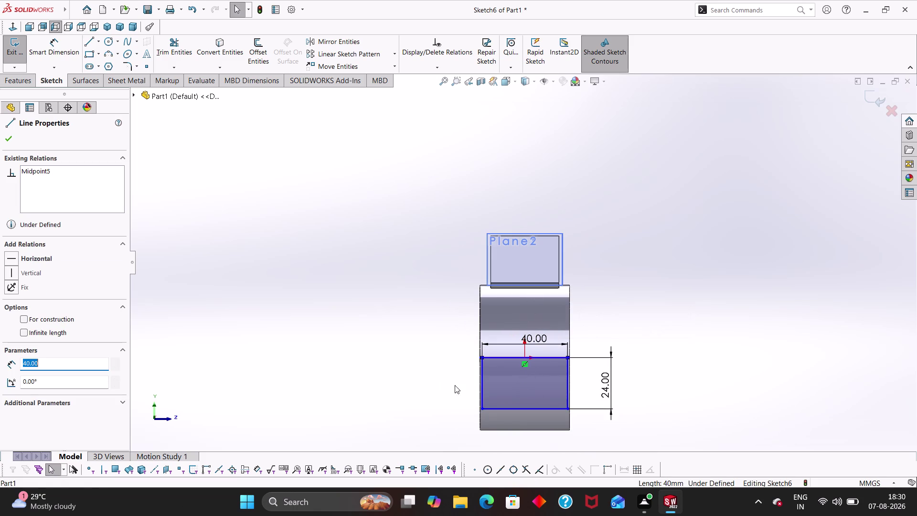
middle_drag(372, 311, 382, 333)
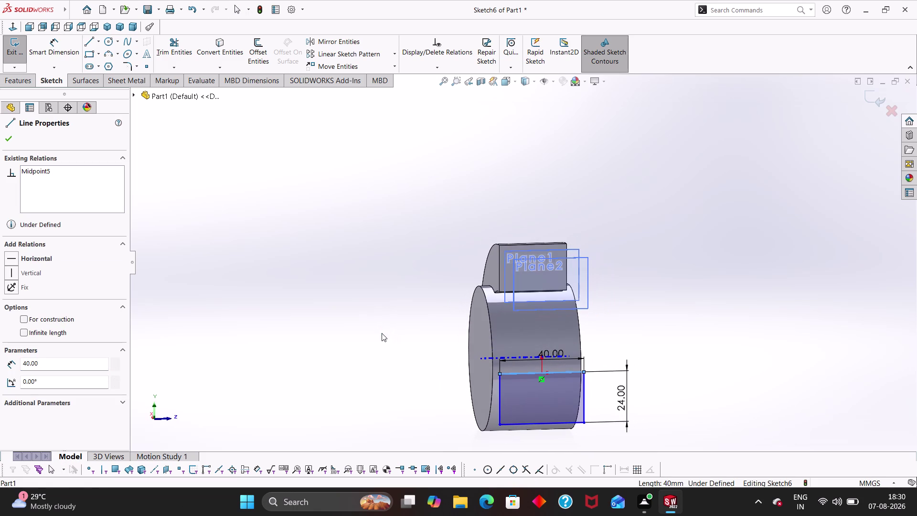
right_click(251, 148)
click(300, 276)
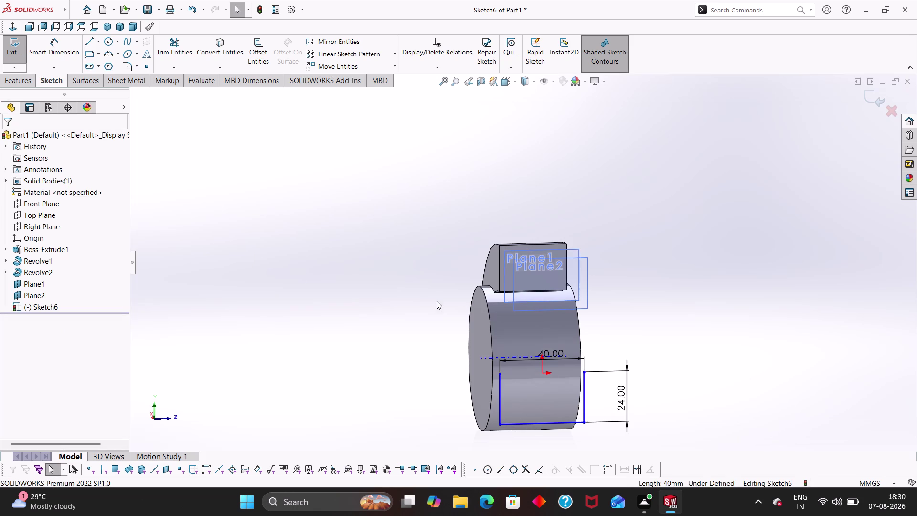
Undo the accidental point drag and the horizontal relation to the origin.
scroll(down, 3)
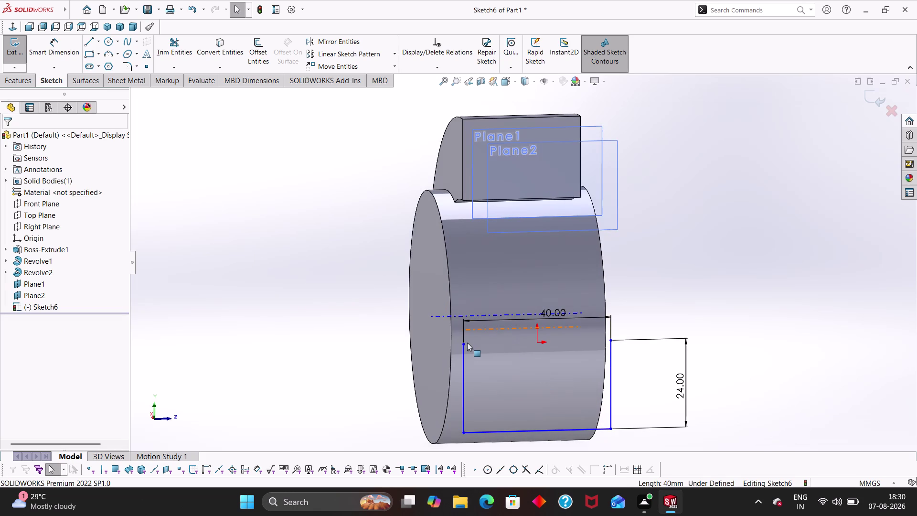
drag(464, 343, 652, 154)
key(Escape)
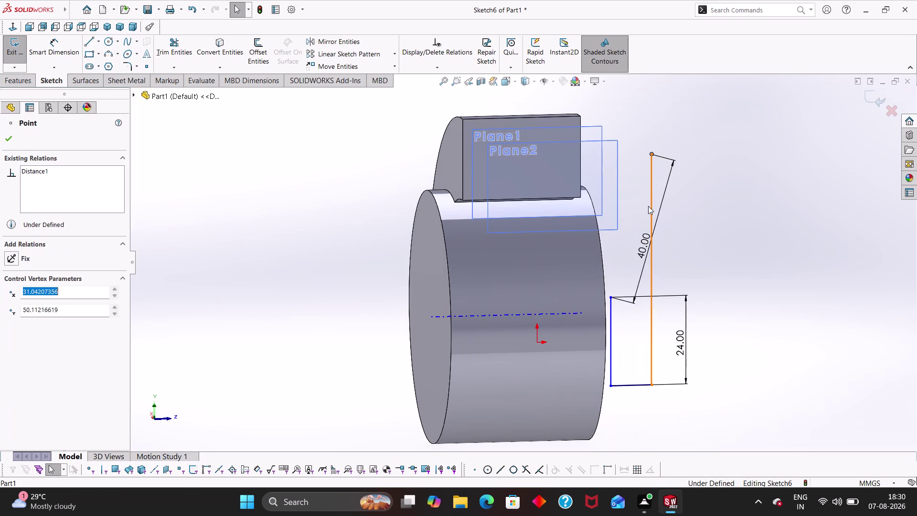
key(Escape)
key(ctrl+z)
key(ctrl+z)
key(ctrl+z)
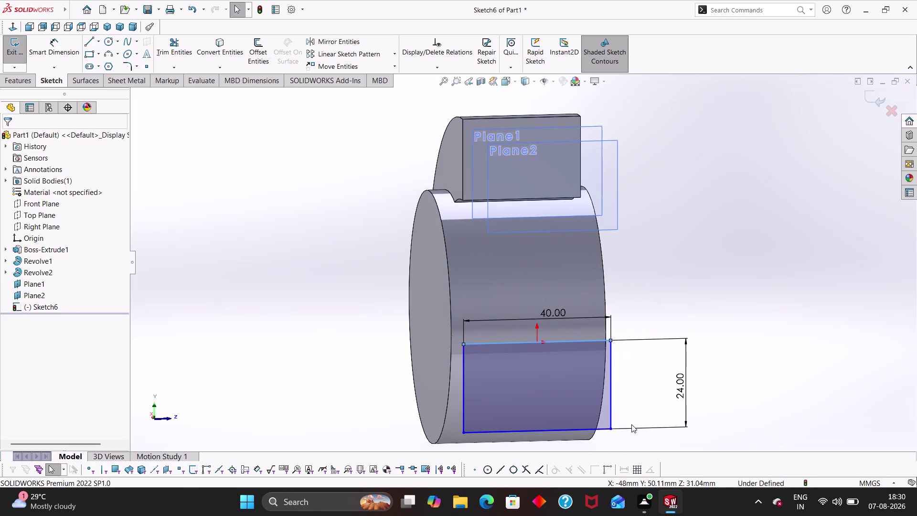
key(ctrl+z)
key(ctrl+z)
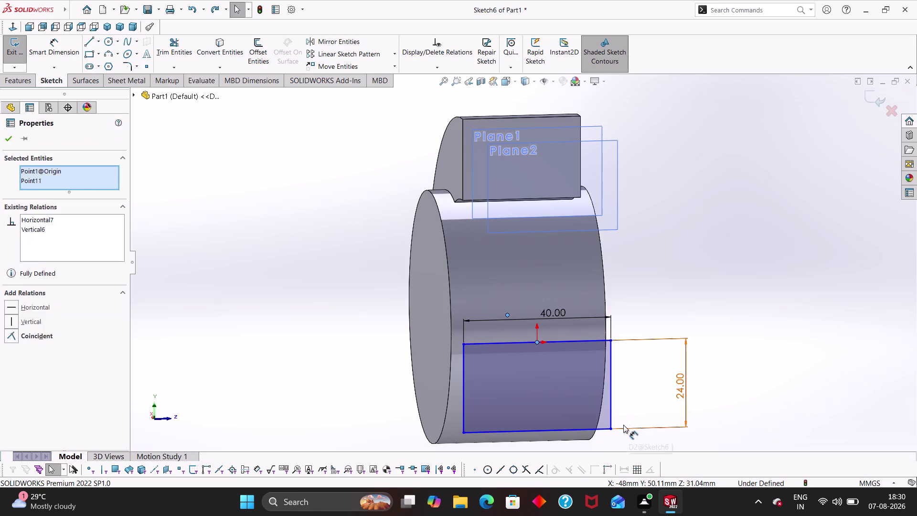
key(ctrl+z)
key(ctrl+z)
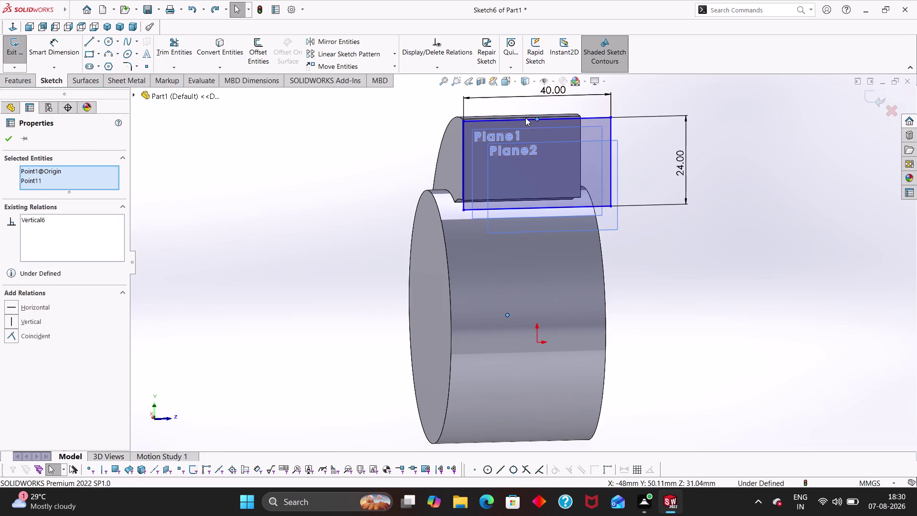
Orbit and zoom around the duct block and pick the rectangle's top edge.
middle_drag(630, 317, 638, 314)
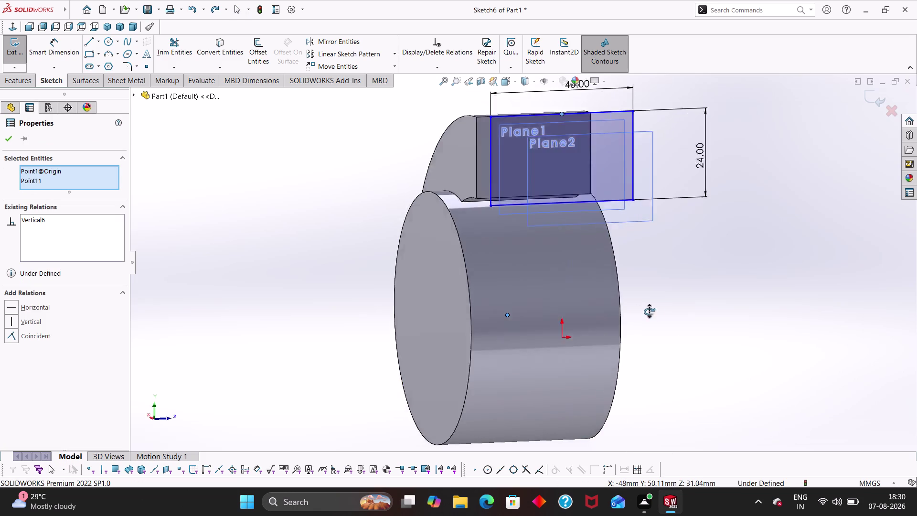
middle_drag(638, 313, 618, 305)
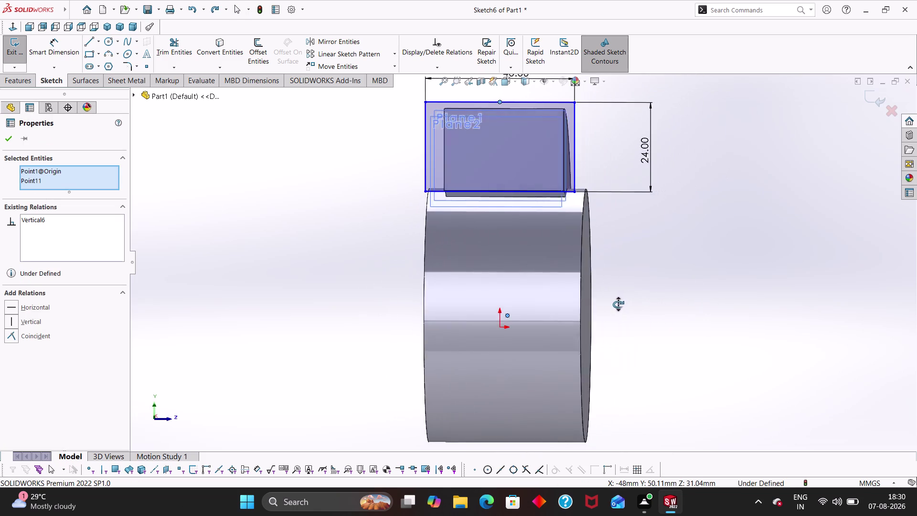
middle_drag(618, 304, 627, 324)
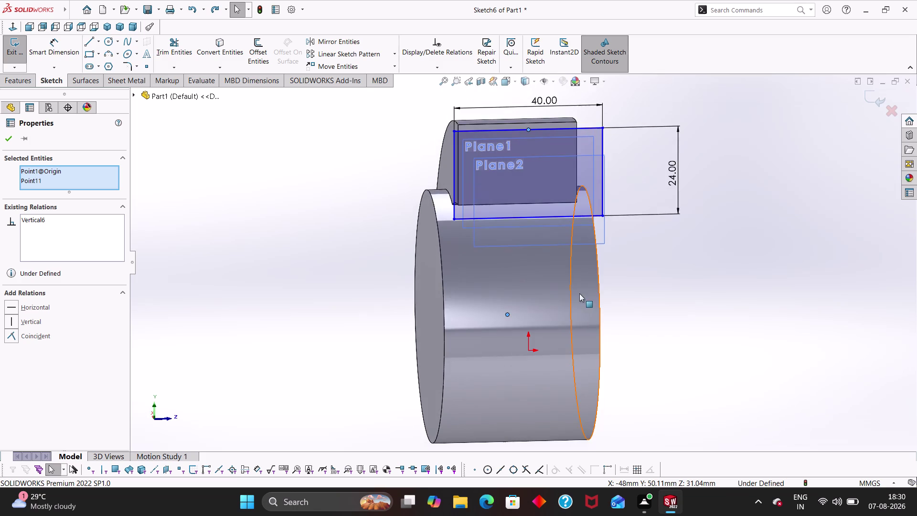
scroll(down, 3)
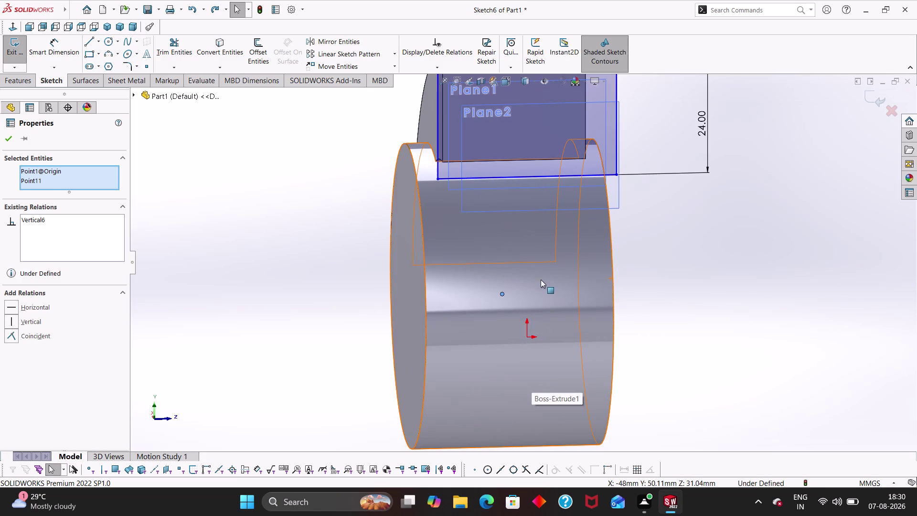
key(Escape)
key(Escape)
key(Escape)
scroll(up, 3)
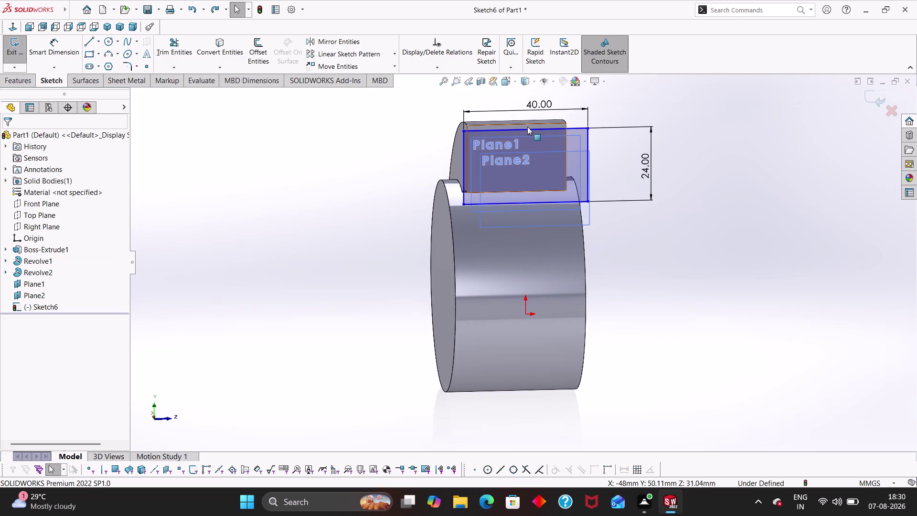
click(523, 129)
scroll(down, 3)
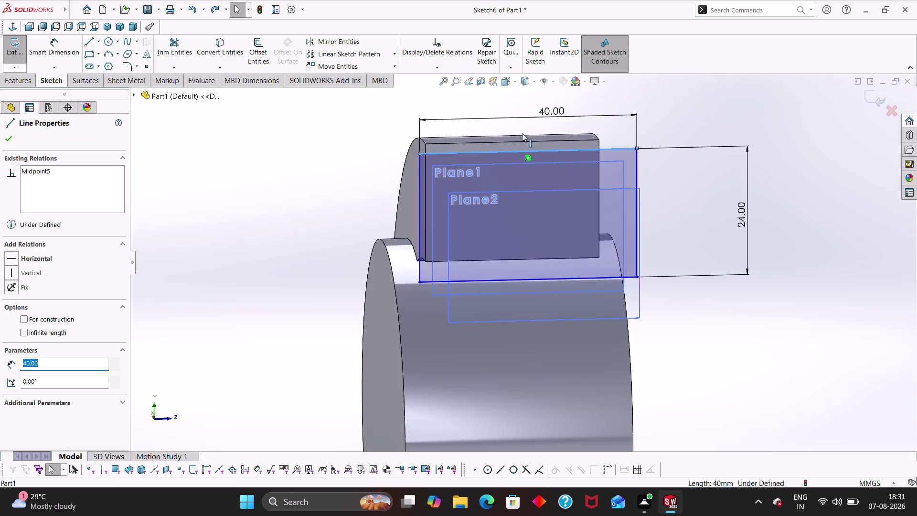
scroll(down, 3)
click(535, 205)
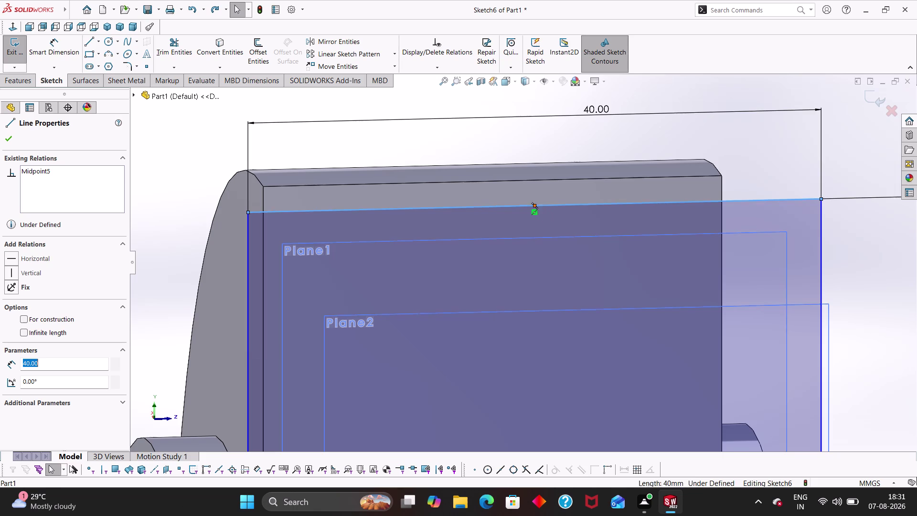
scroll(up, 3)
scroll(up, 3)
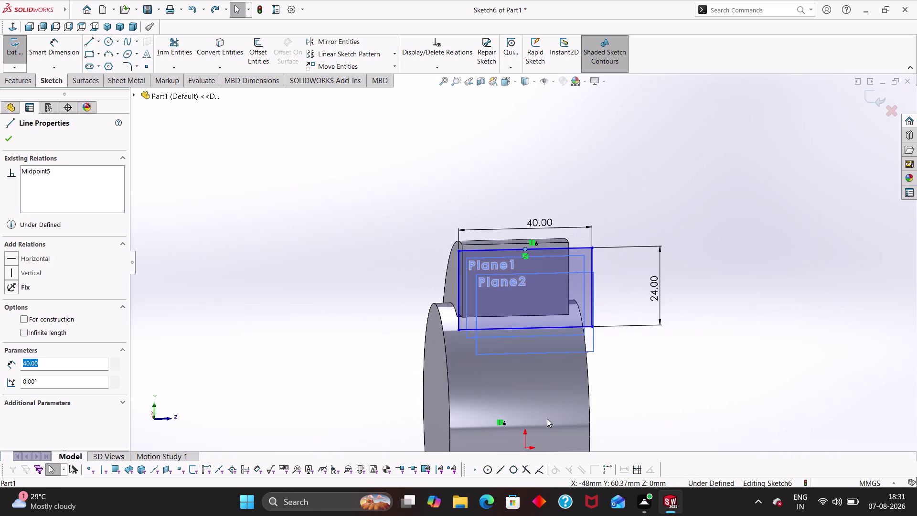
scroll(down, 3)
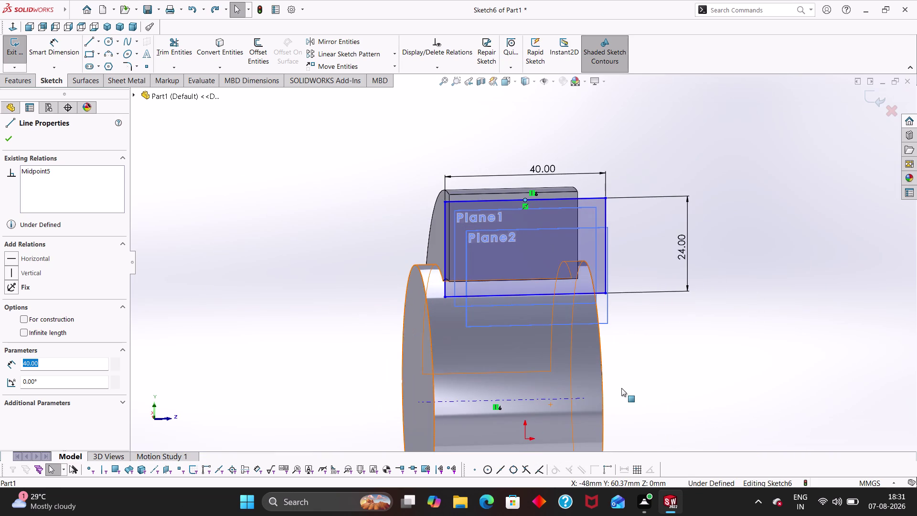
Orbit slightly and clear the edge selection.
middle_drag(623, 387, 615, 328)
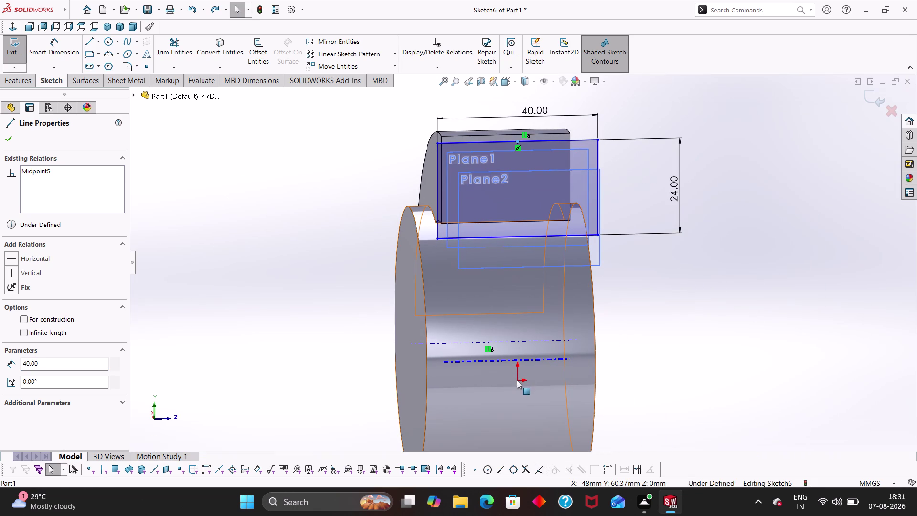
click(517, 380)
key(Escape)
key(Escape)
key(Escape)
key(Escape)
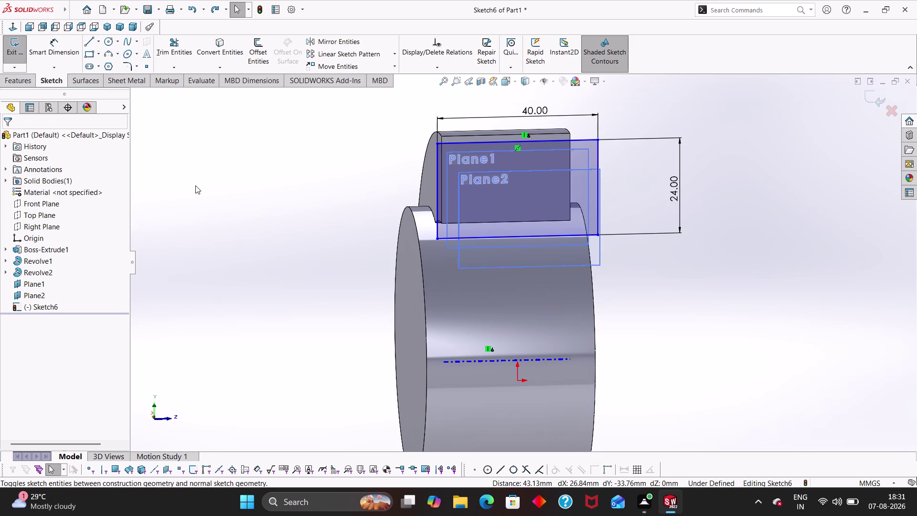
key(Escape)
key(Escape)
key(Escape)
key(Escape)
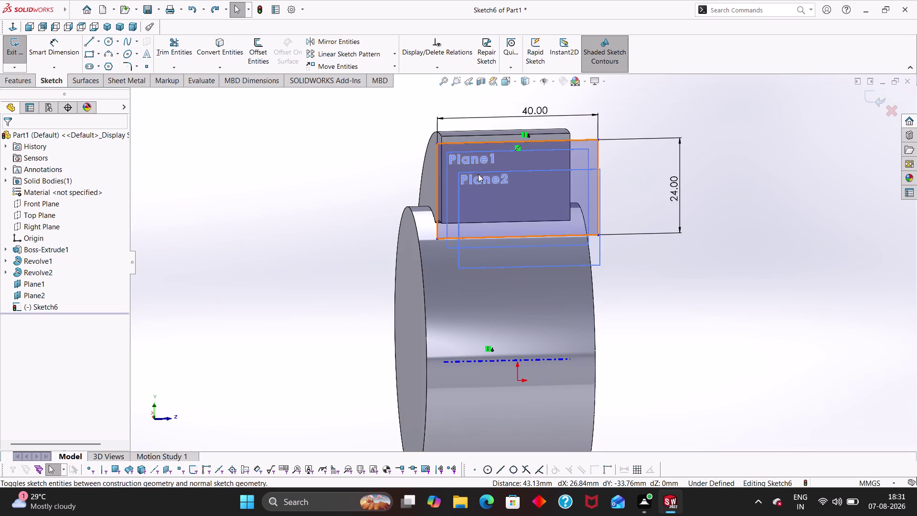
middle_click(679, 266)
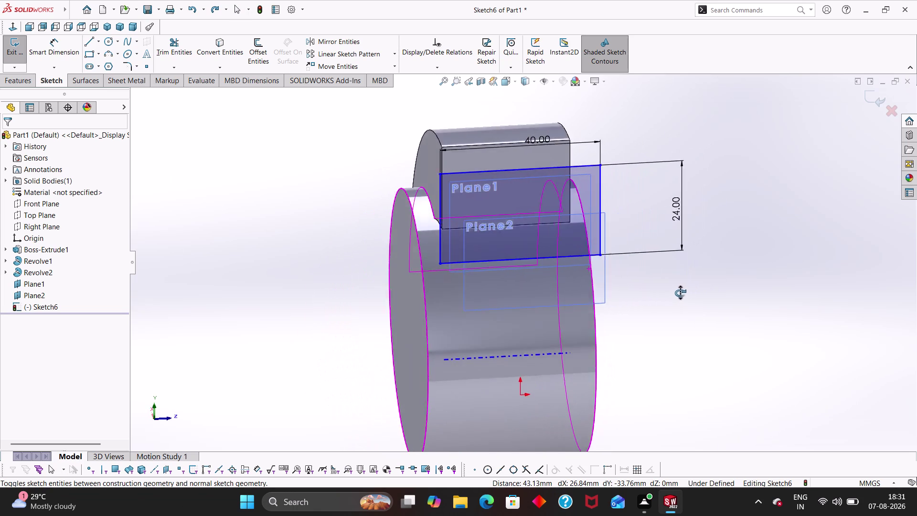
key(Escape)
key(Escape)
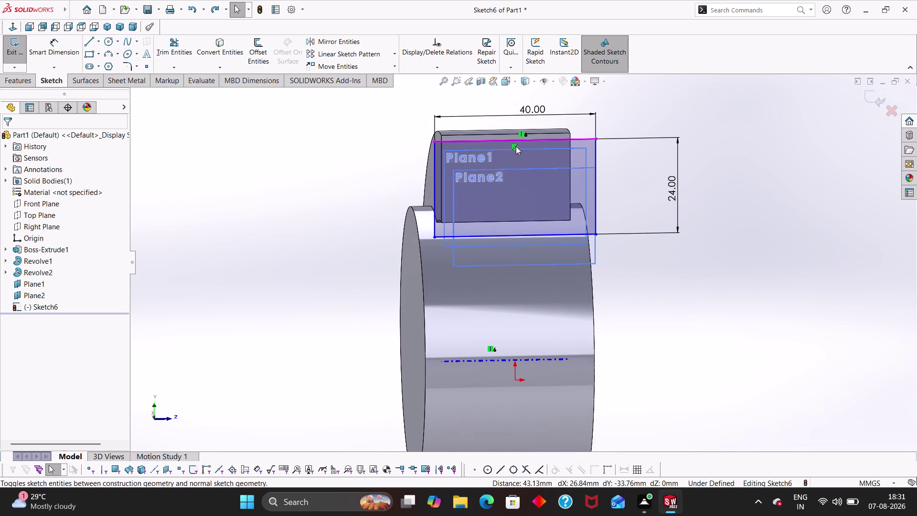
Delete the top edge's old midpoint relation and re-create the Midpoint relation.
click(515, 146)
key(Delete)
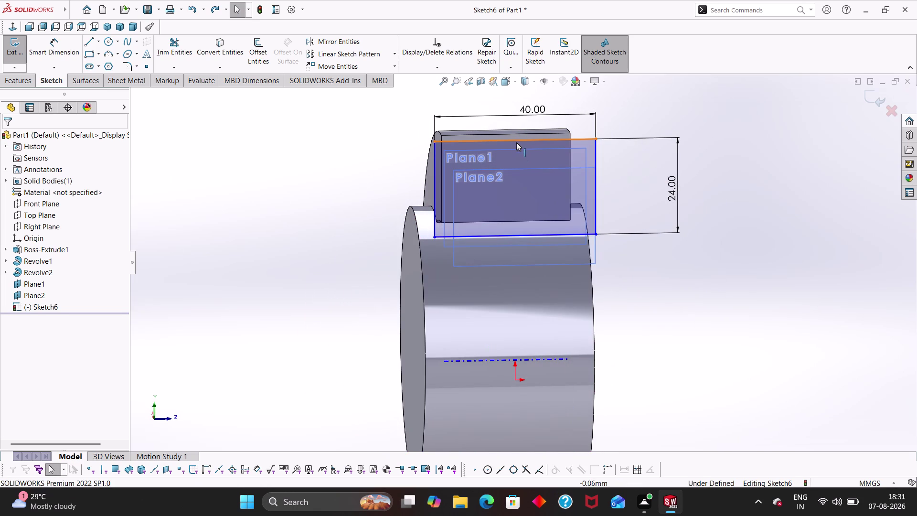
click(516, 143)
click(516, 140)
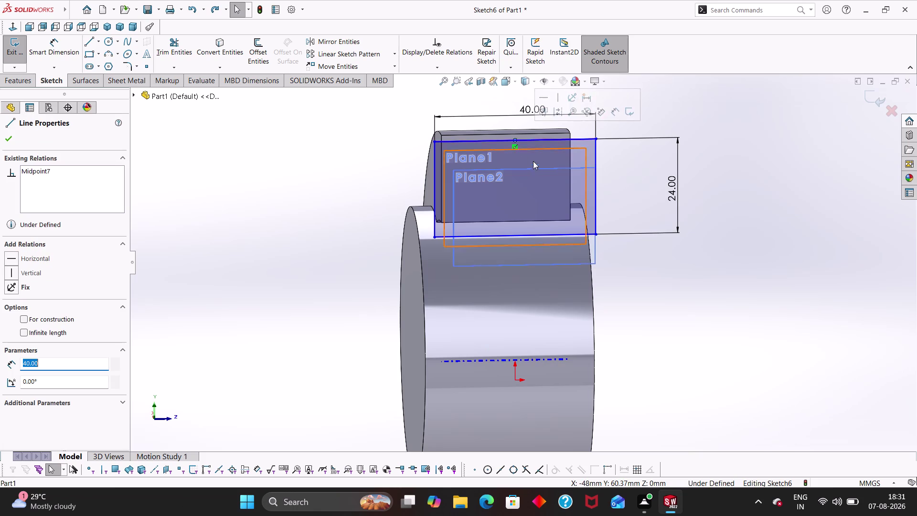
right_click(556, 200)
key(Escape)
key(Escape)
key(Escape)
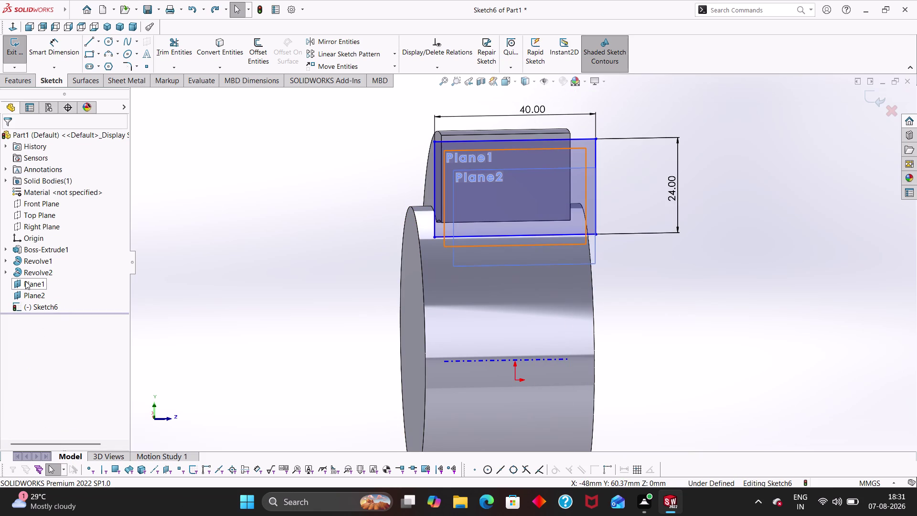
Hide Plane2 and Plane1 from the view.
right_click(26, 297)
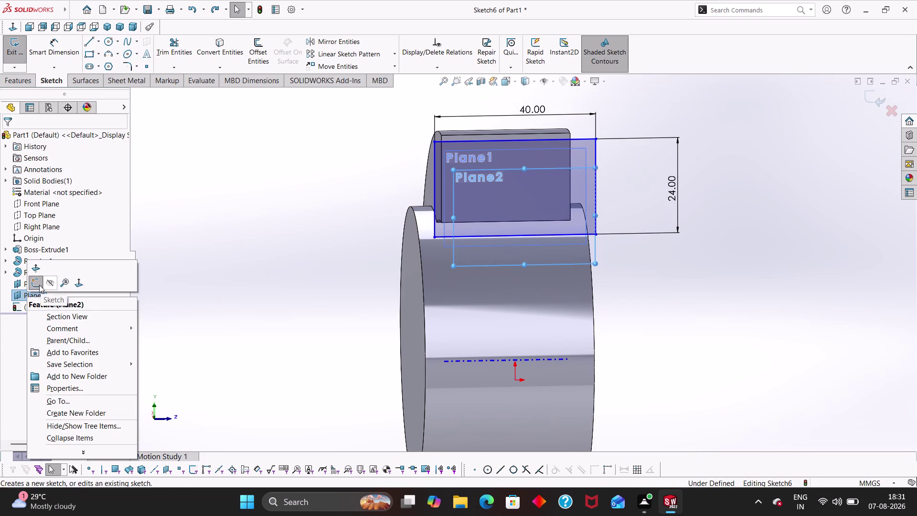
click(50, 285)
right_click(34, 284)
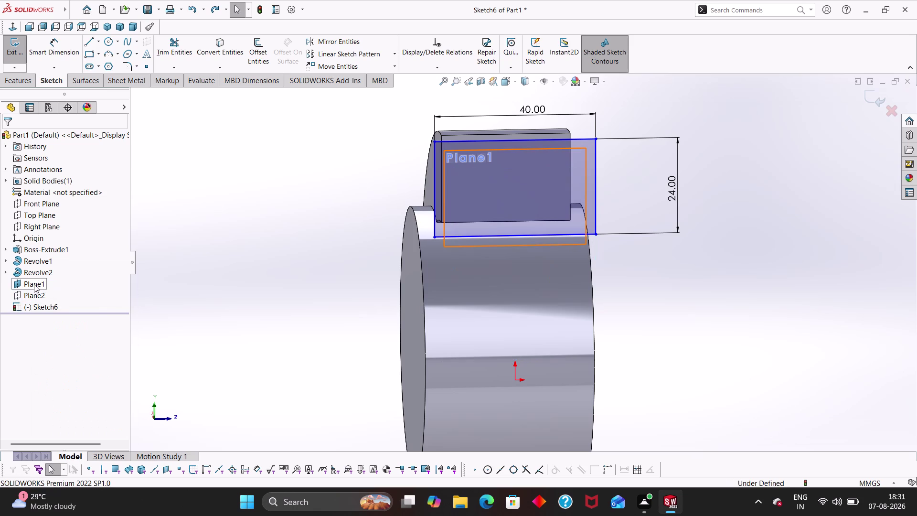
click(57, 275)
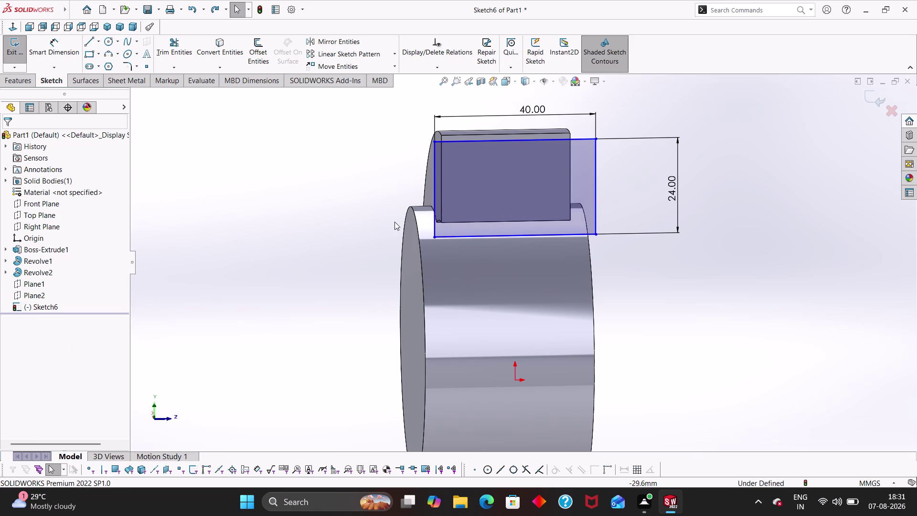
Exit Sketch6 and return to part editing.
middle_drag(393, 224, 400, 231)
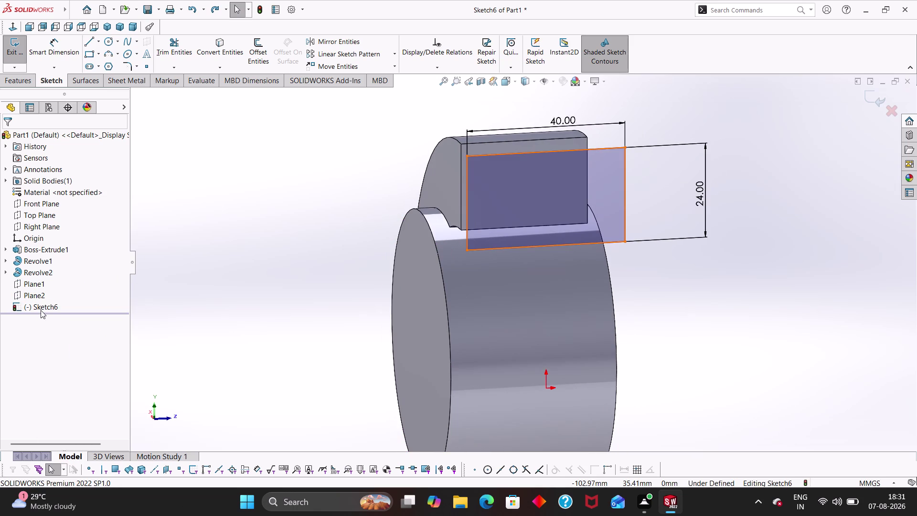
right_click(40, 306)
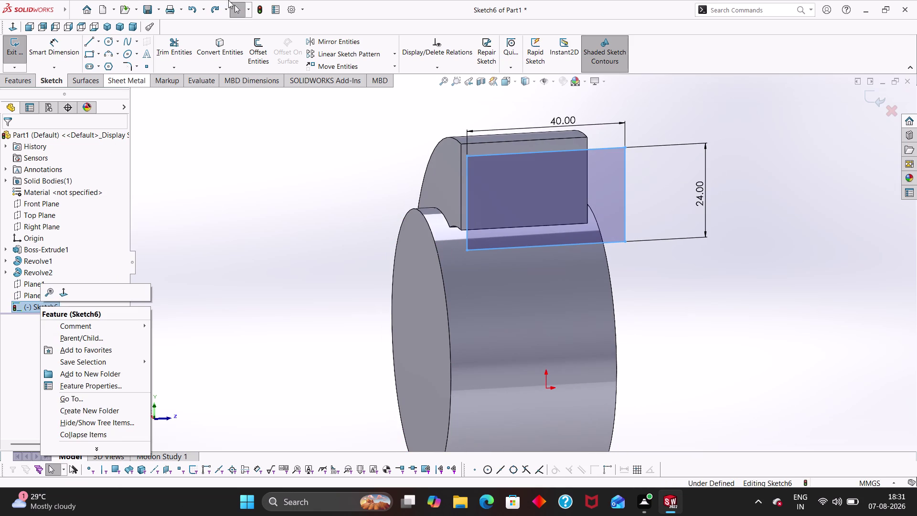
click(257, 13)
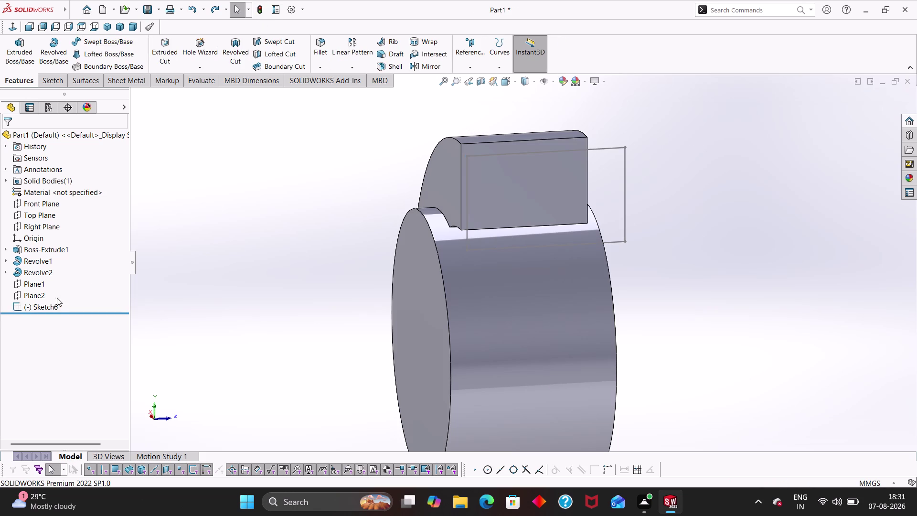
Reopen Sketch6 for editing and nudge the rectangle slightly upward.
click(48, 306)
click(58, 279)
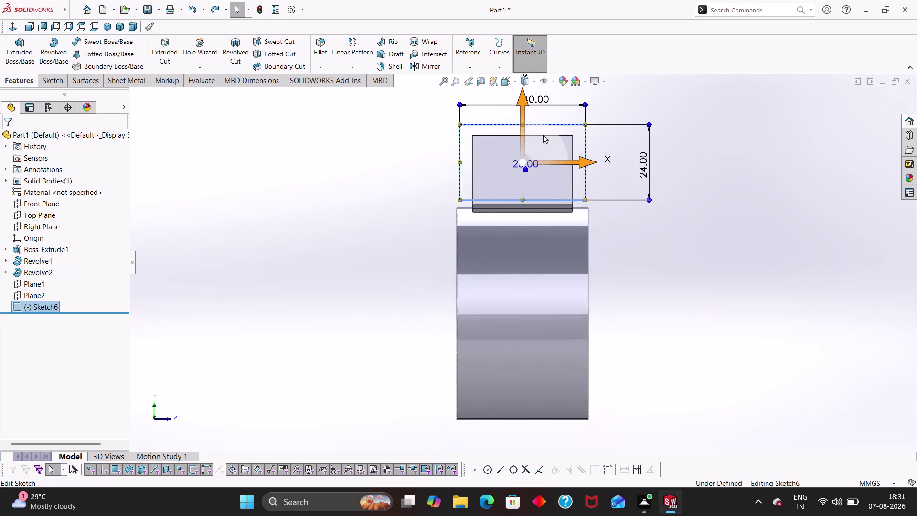
scroll(down, 3)
click(506, 134)
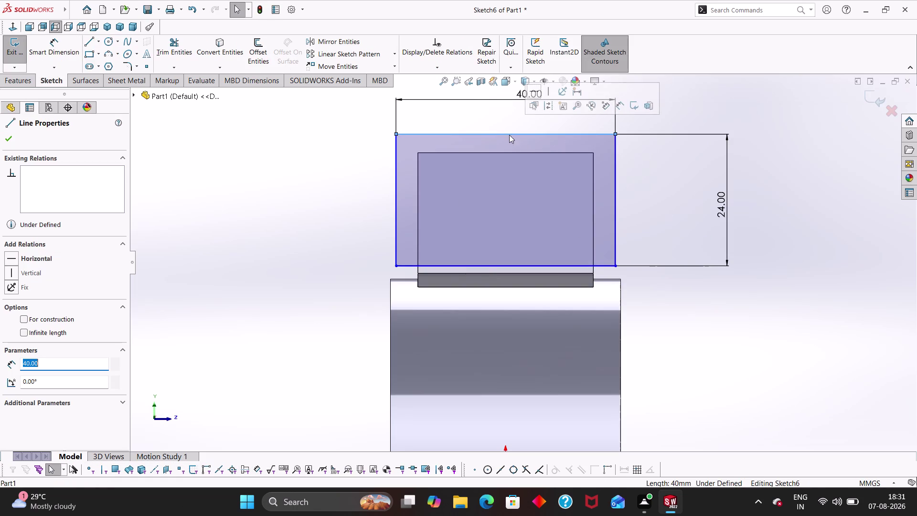
drag(502, 133, 516, 127)
Align the rectangle's bottom-edge midpoint vertically with the sketch origin.
click(509, 259)
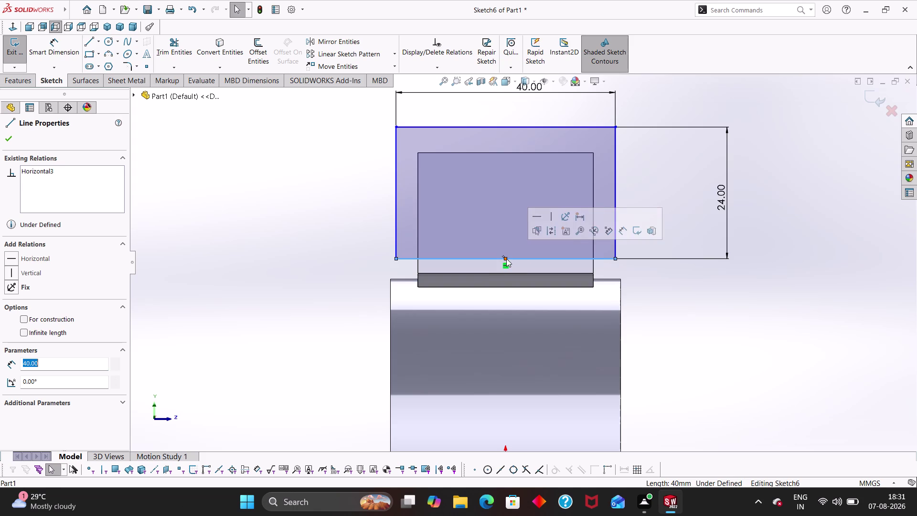
click(507, 258)
scroll(up, 3)
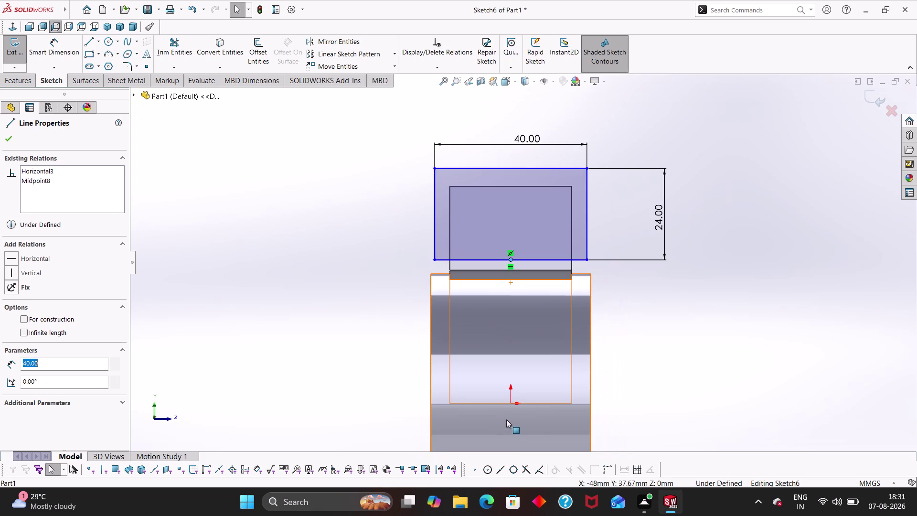
click(510, 404)
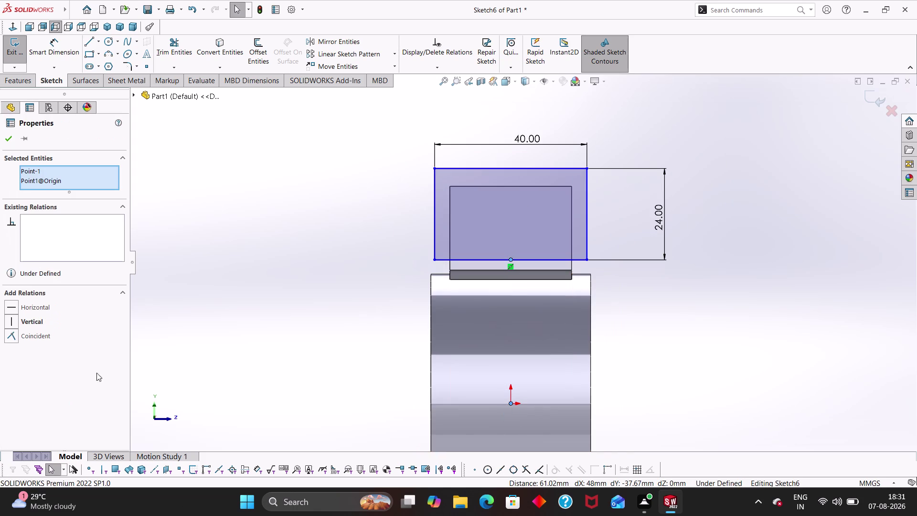
click(10, 320)
click(11, 136)
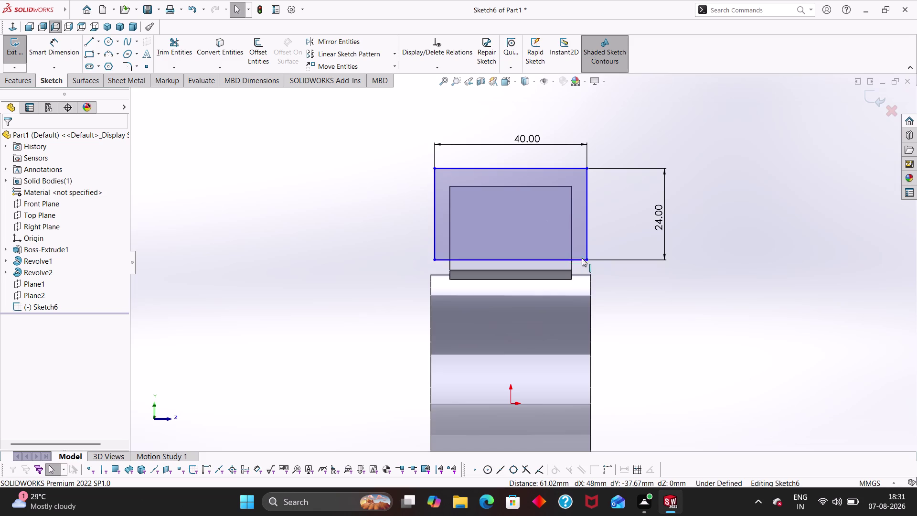
Make the rectangle's top-right corner horizontal with the block's corner.
click(586, 171)
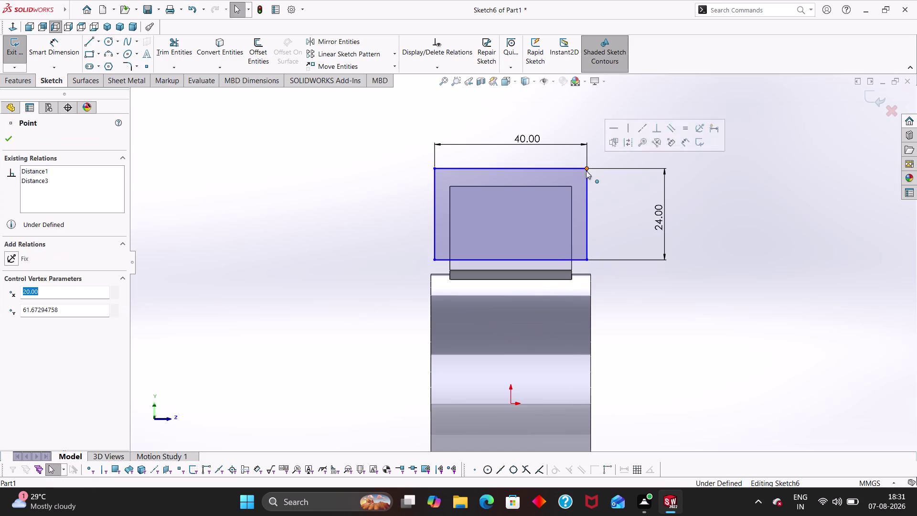
click(571, 188)
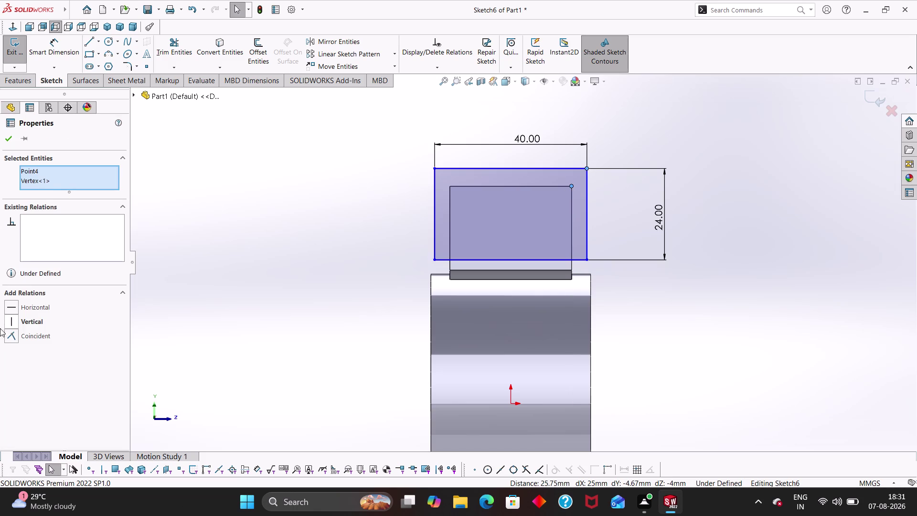
click(11, 331)
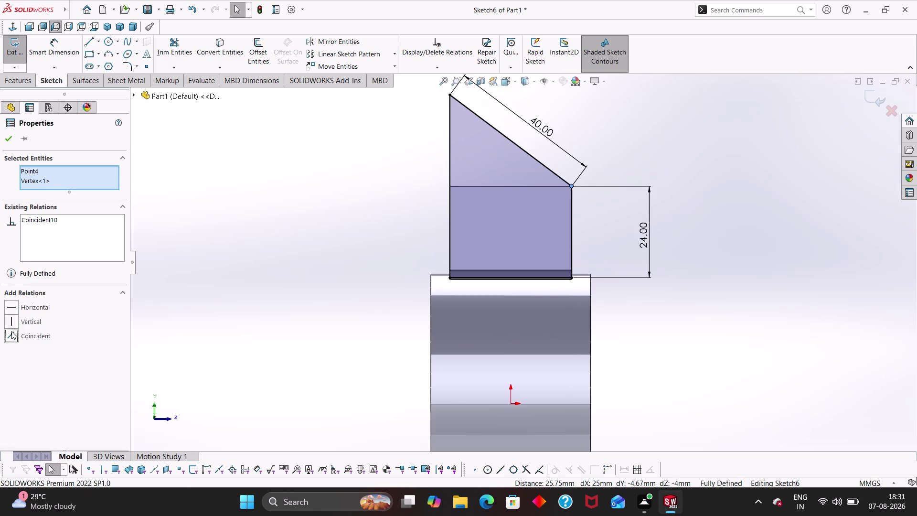
click(10, 308)
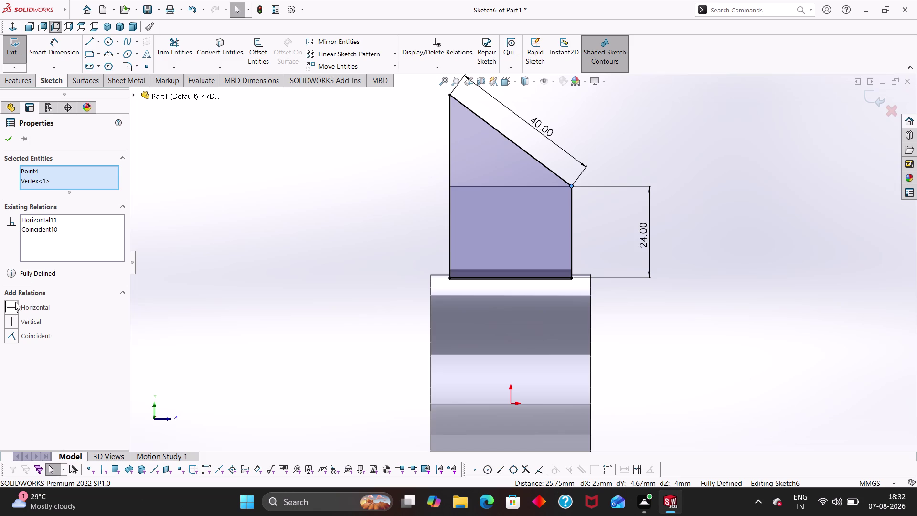
key(ctrl+z)
key(ctrl+z)
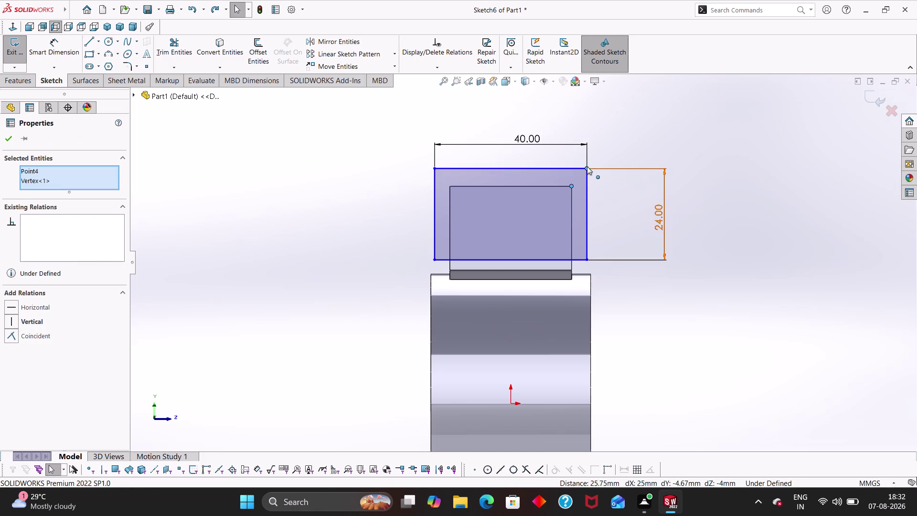
click(11, 309)
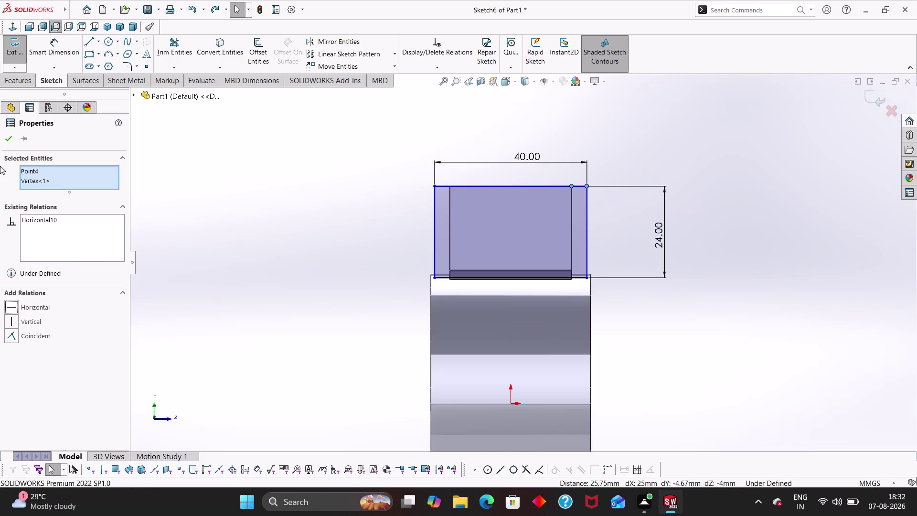
click(9, 138)
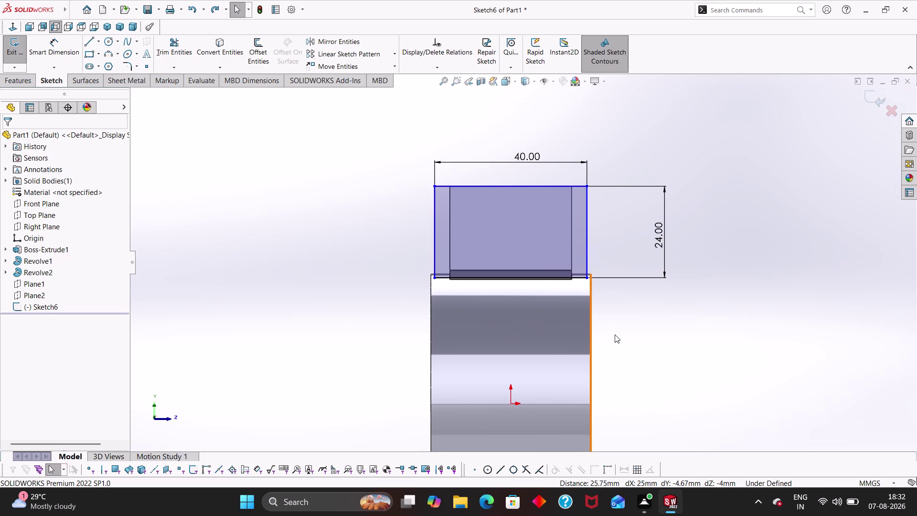
Orbit from several angles to inspect the 40 × 24 rectangle, then exit Sketch6.
middle_drag(636, 318, 658, 346)
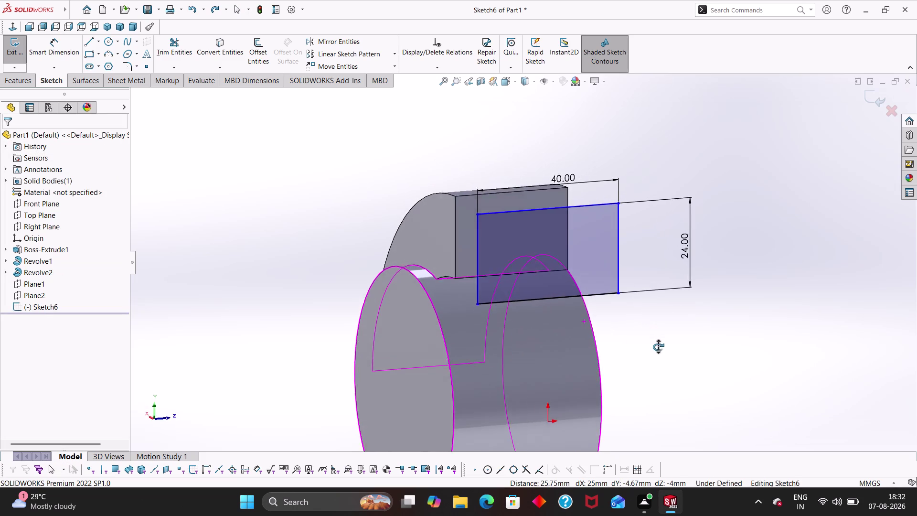
middle_drag(659, 346, 627, 355)
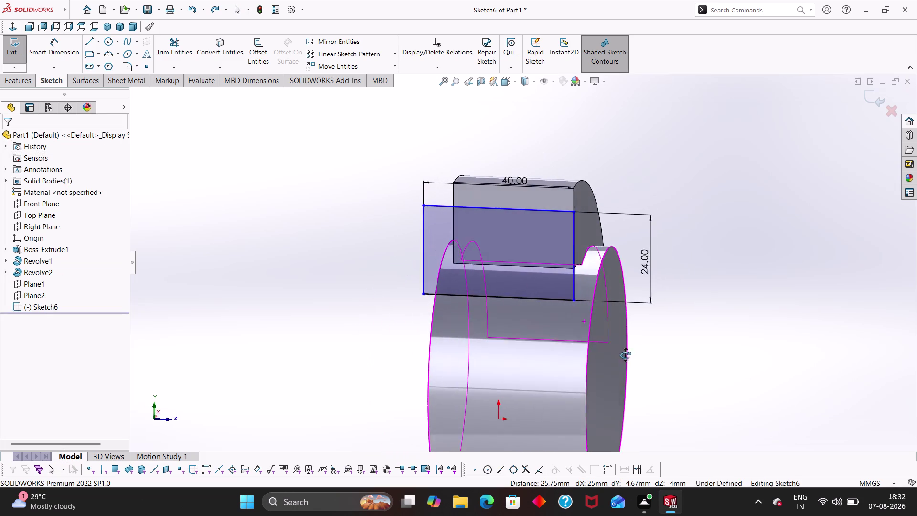
middle_drag(626, 355, 635, 328)
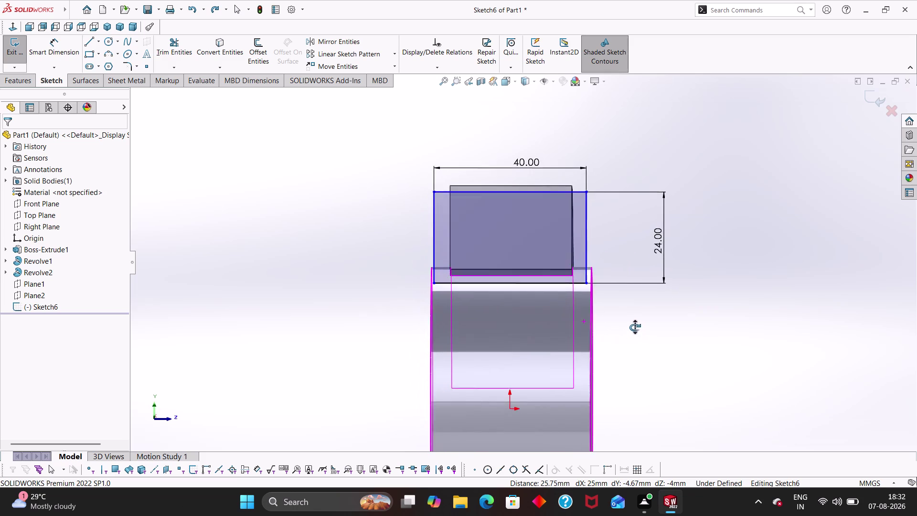
middle_drag(635, 327, 647, 340)
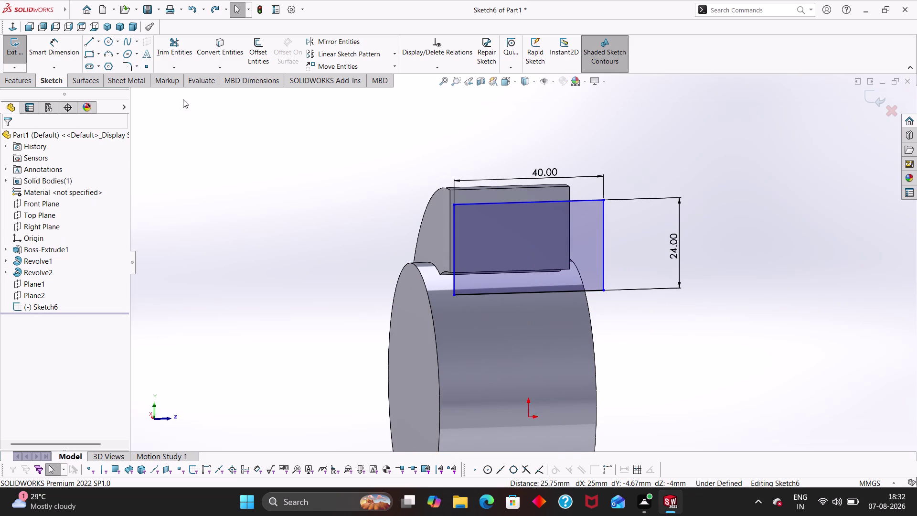
click(259, 10)
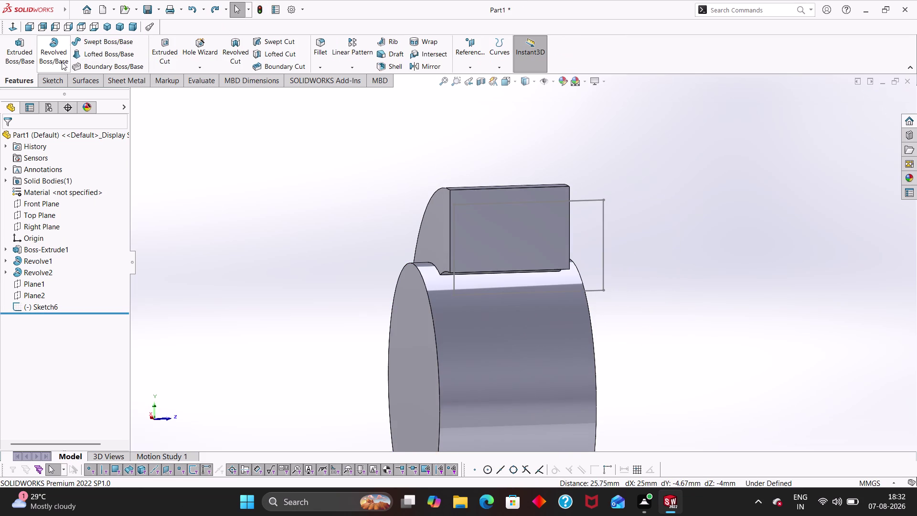
Open Sketch7 on Plane2 and place a corner rectangle's first corner at the block's top-left.
click(33, 294)
click(40, 284)
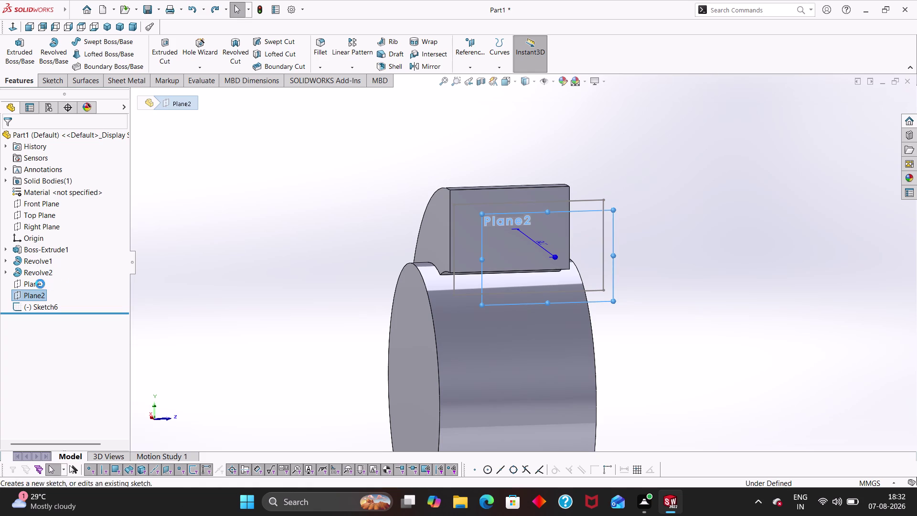
scroll(down, 3)
right_click(247, 257)
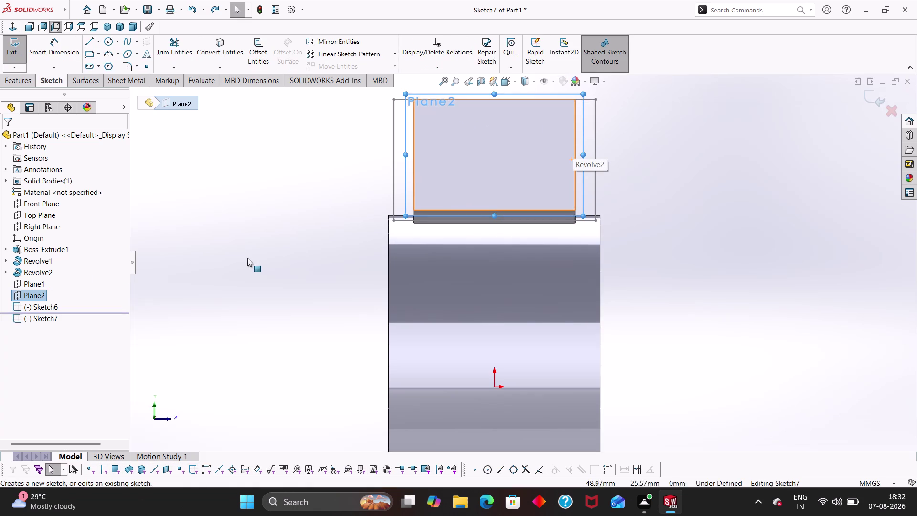
key(Escape)
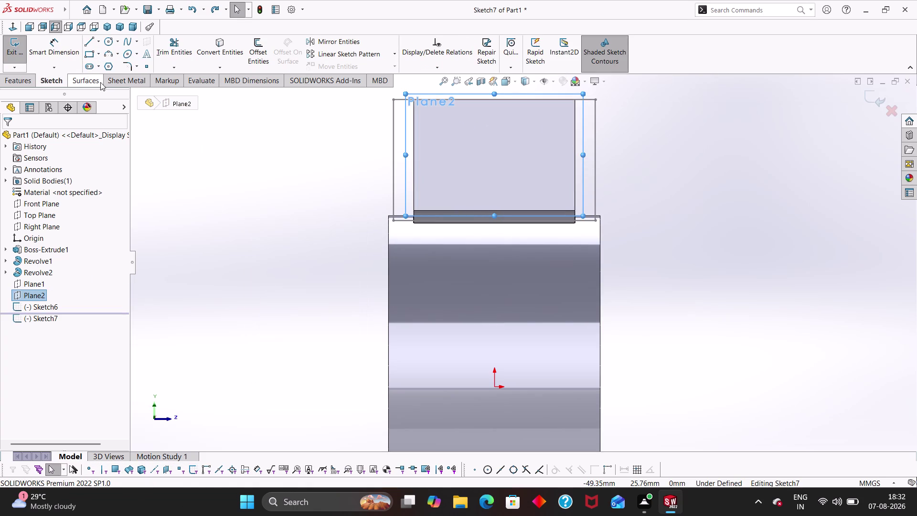
click(92, 53)
scroll(up, 3)
click(412, 121)
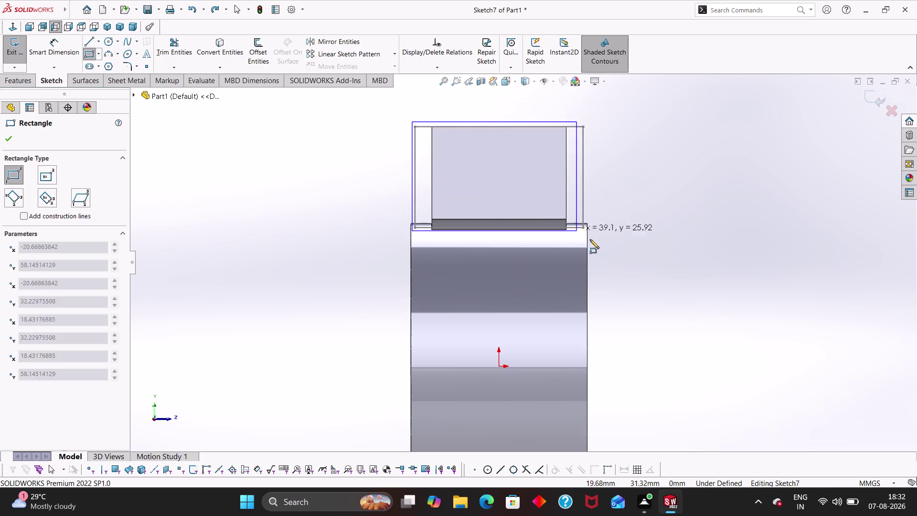
Complete the rectangle on Plane2 and dimension its right edge 35 mm tall.
click(602, 240)
key(Escape)
right_drag(661, 317, 625, 146)
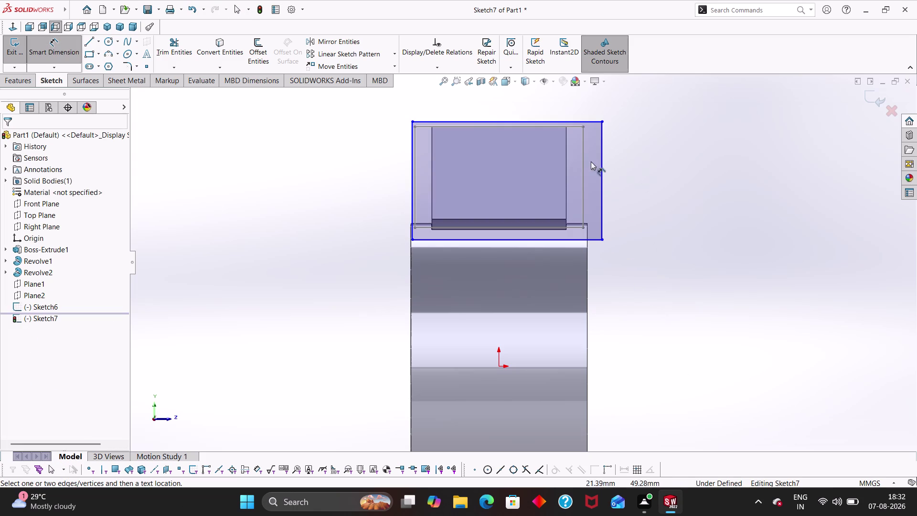
click(601, 166)
click(682, 175)
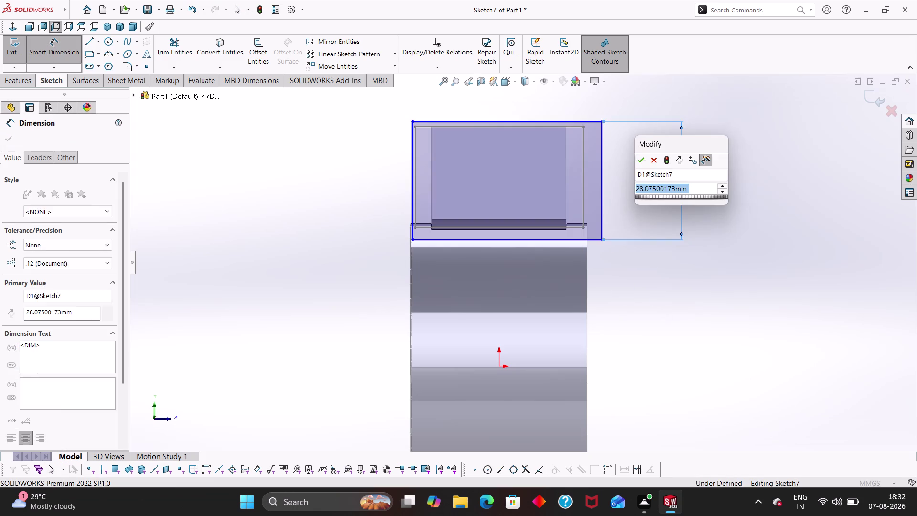
key(3)
key(5)
key(Return)
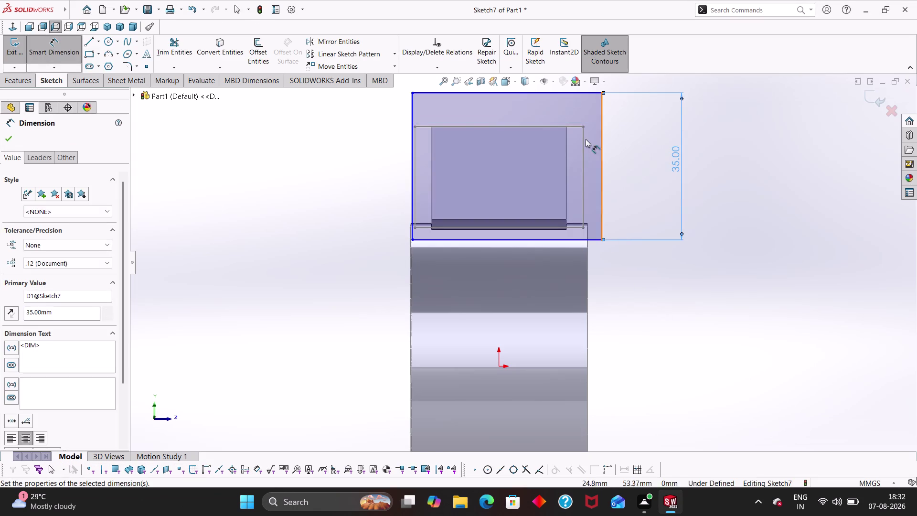
key(Escape)
key(Escape)
Dimension the rectangle's top edge 48 mm wide.
right_drag(734, 280, 716, 224)
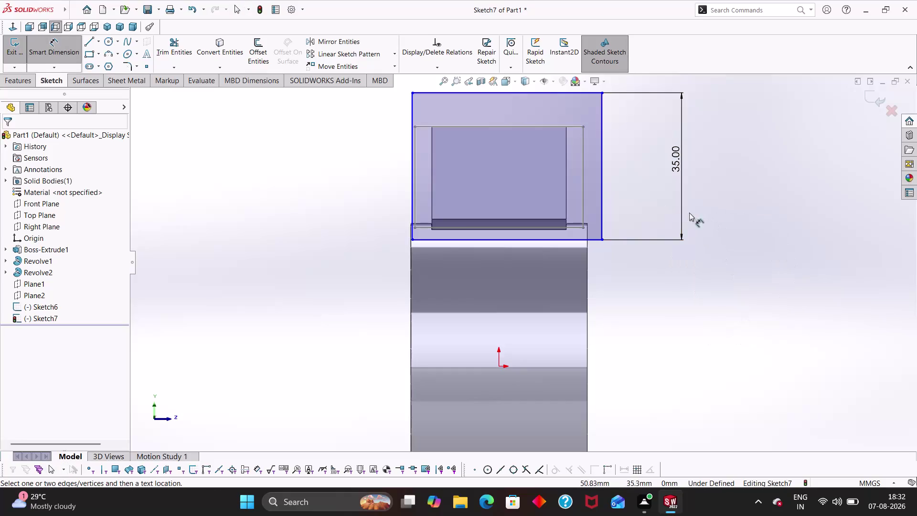
scroll(up, 3)
click(524, 119)
click(519, 105)
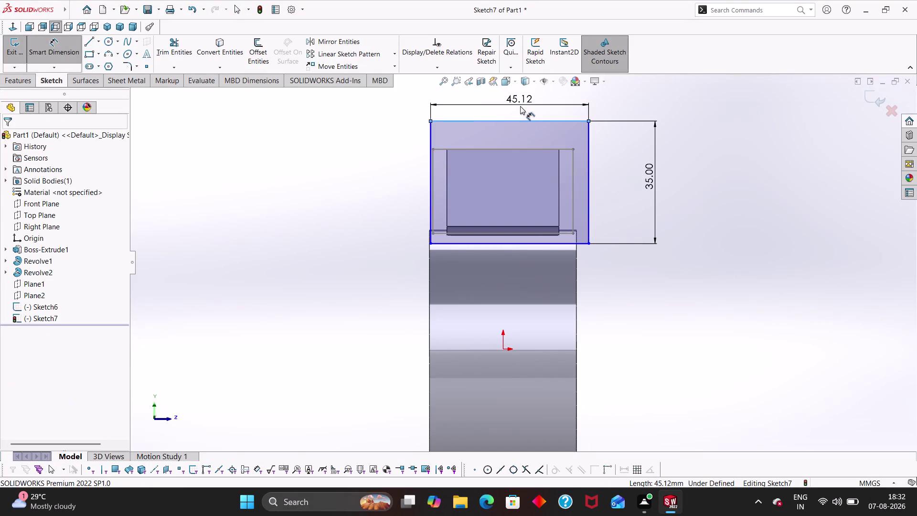
text(48)
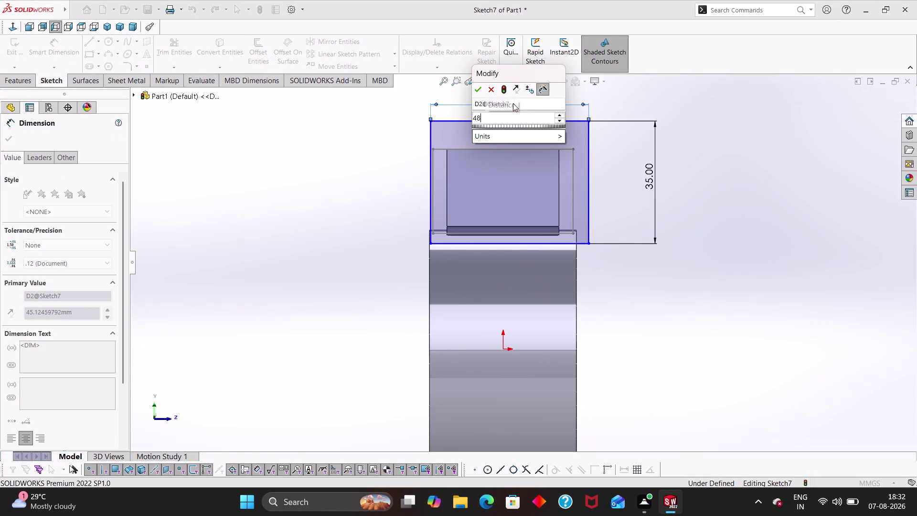
key(Return)
click(683, 233)
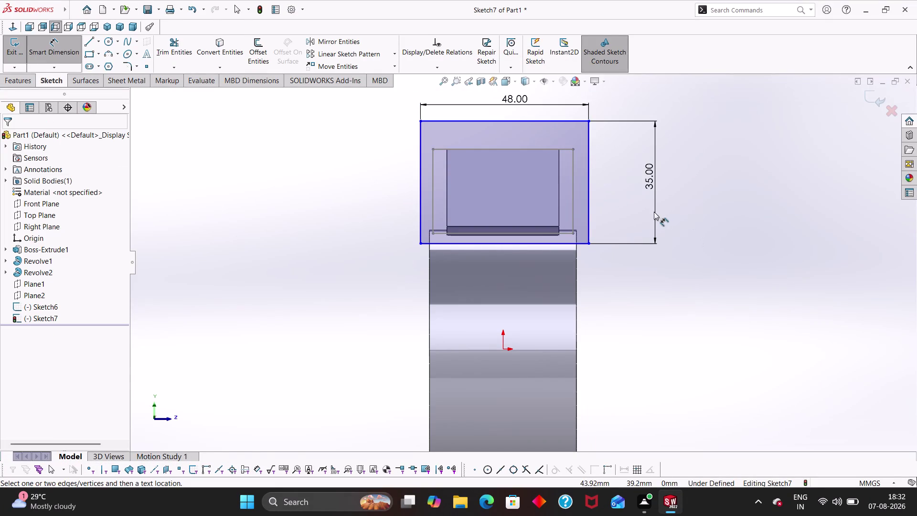
key(Escape)
Add a Vertical relation between the top-edge midpoint and the origin.
click(507, 120)
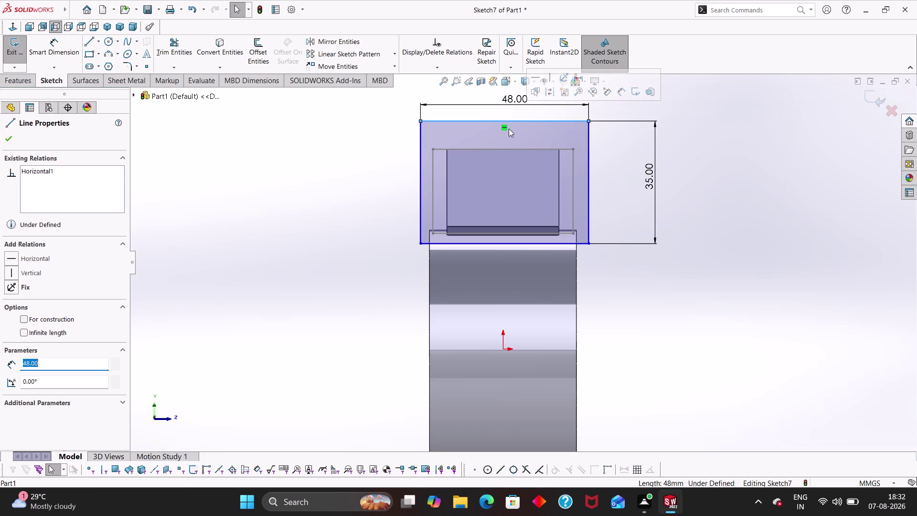
click(503, 120)
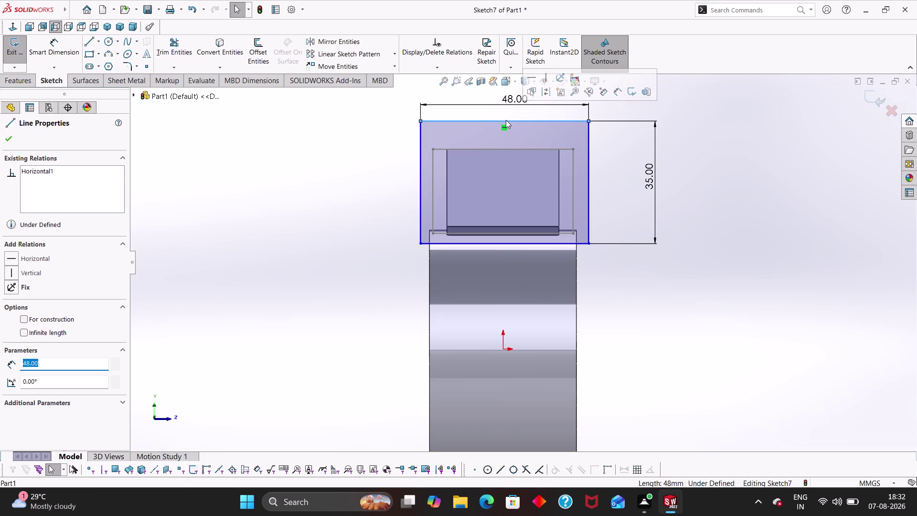
click(506, 120)
click(504, 123)
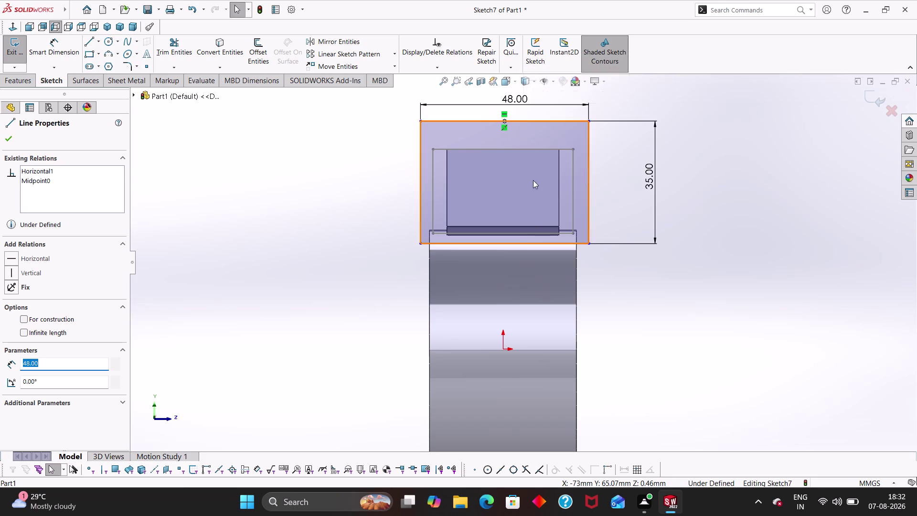
click(502, 348)
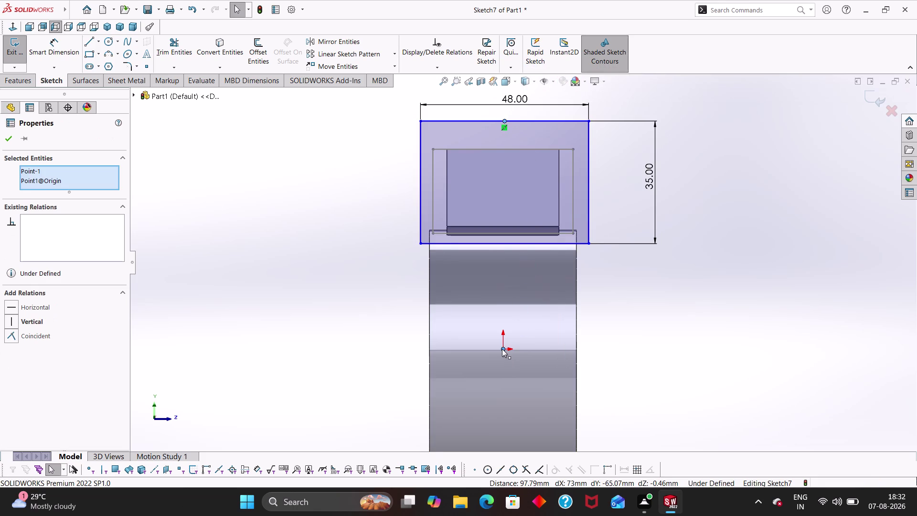
click(16, 323)
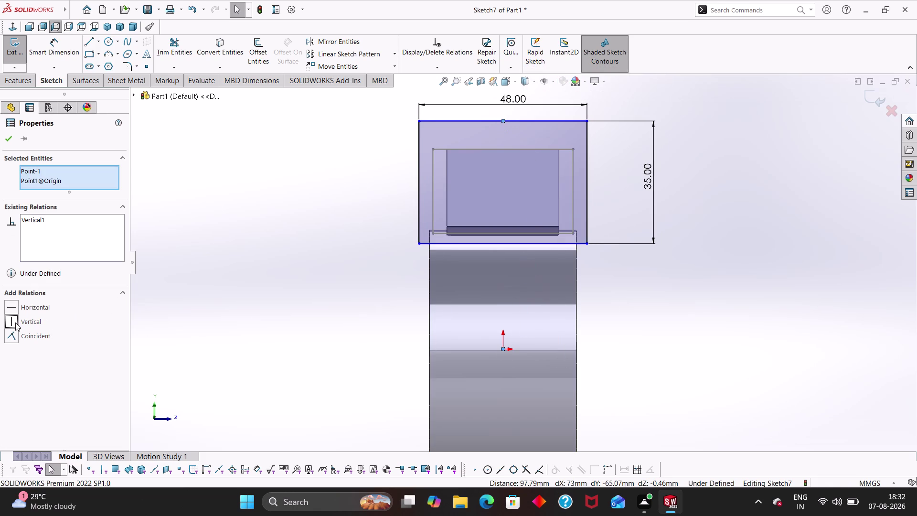
click(11, 135)
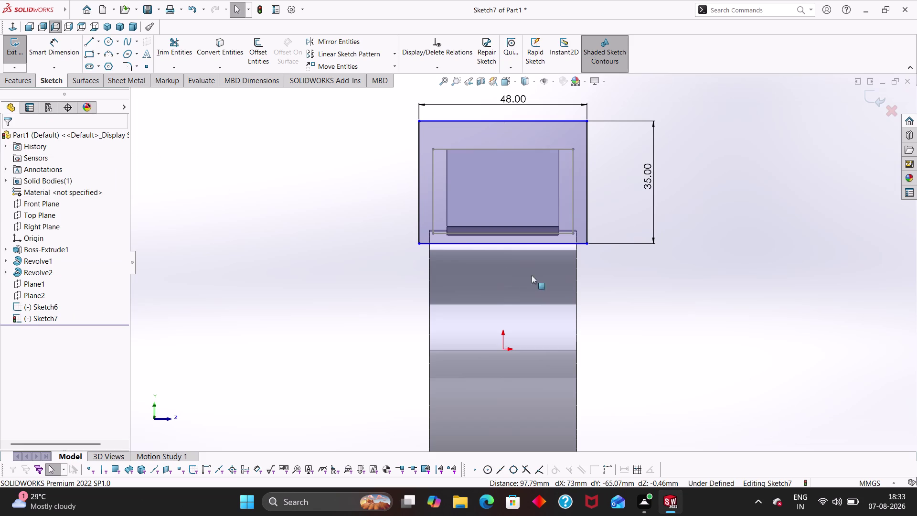
right_drag(629, 295, 626, 184)
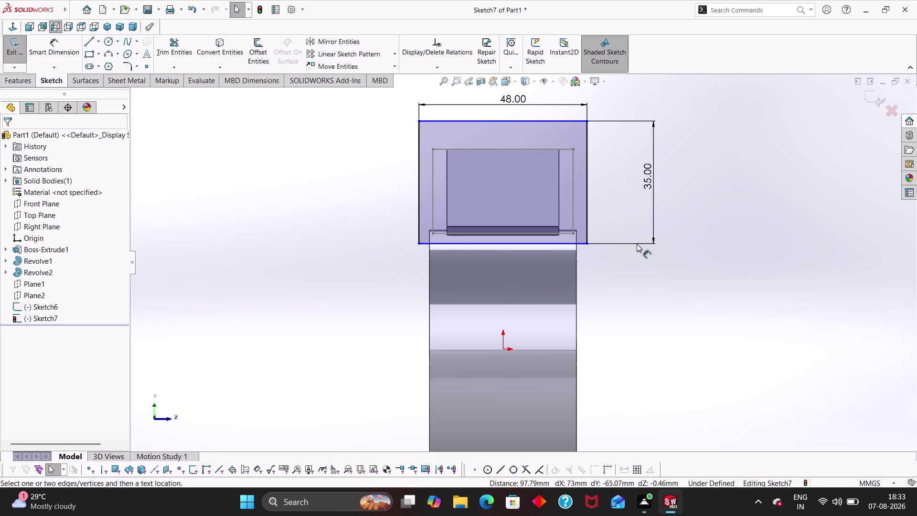
key(Escape)
key(Escape)
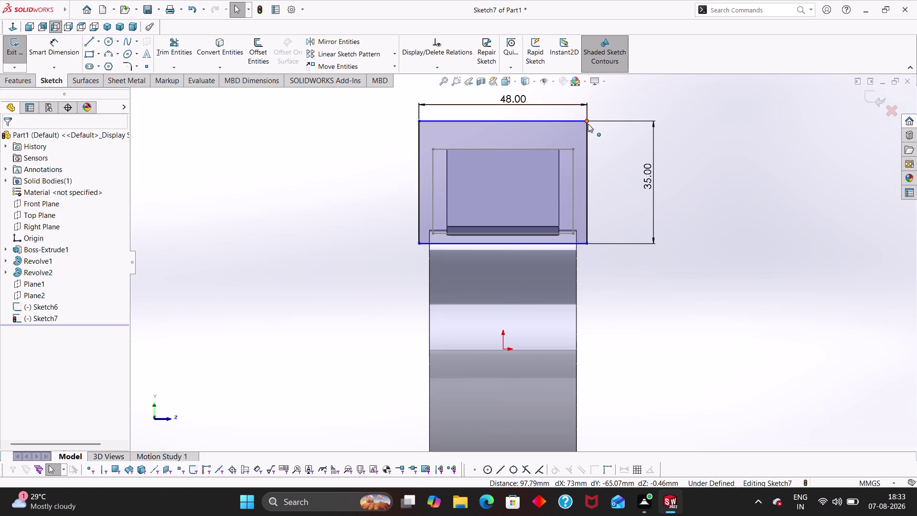
Align the rectangle's top-right corner horizontally with Sketch6's corner, deleting the conflicting Coincident.
click(588, 121)
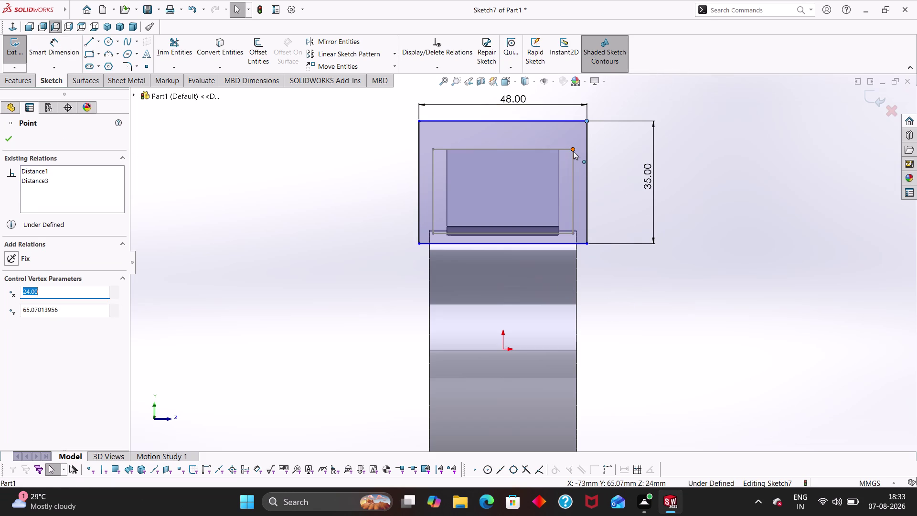
click(574, 151)
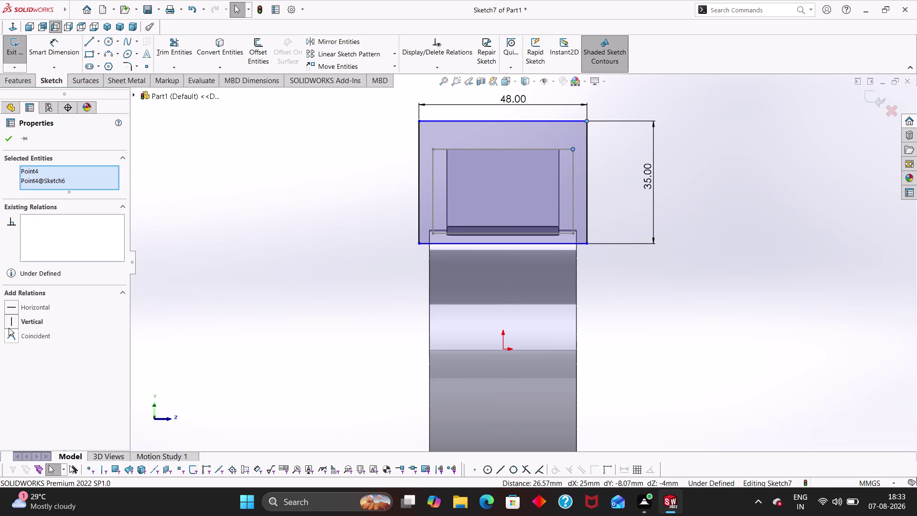
click(14, 340)
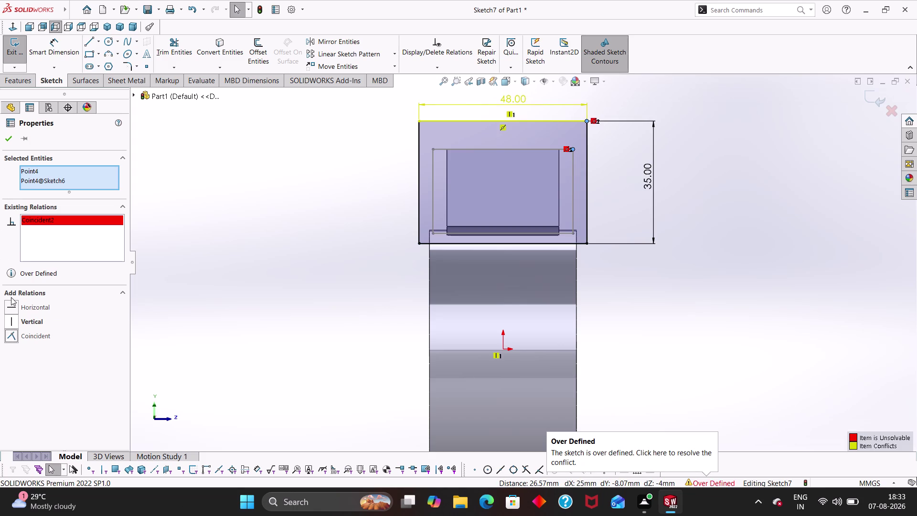
click(12, 304)
click(12, 308)
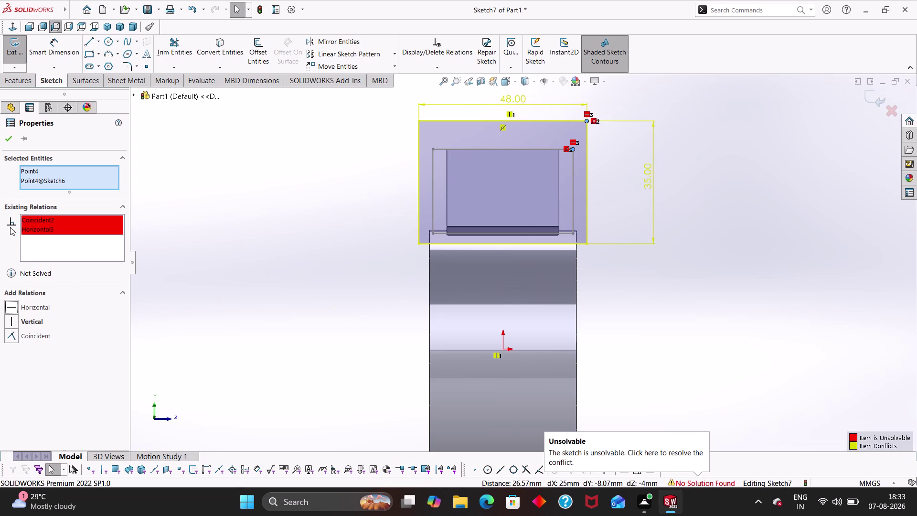
right_click(44, 218)
click(74, 239)
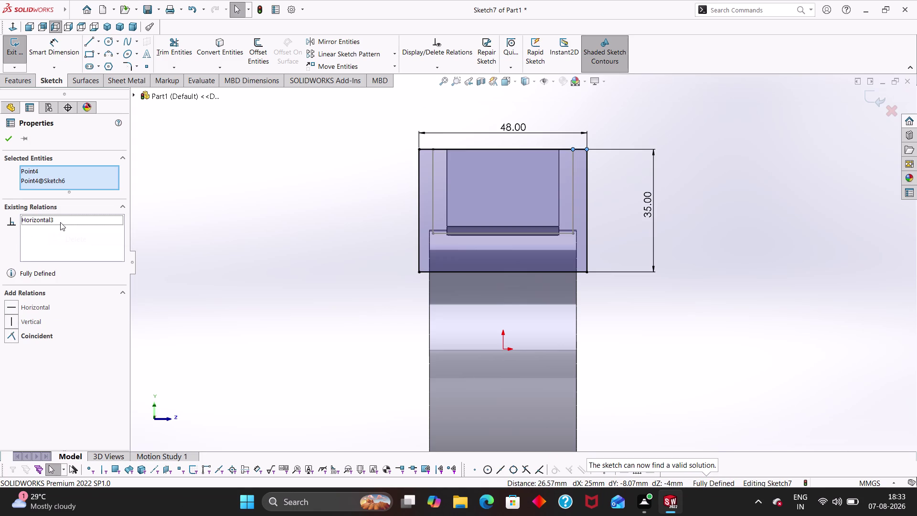
click(10, 141)
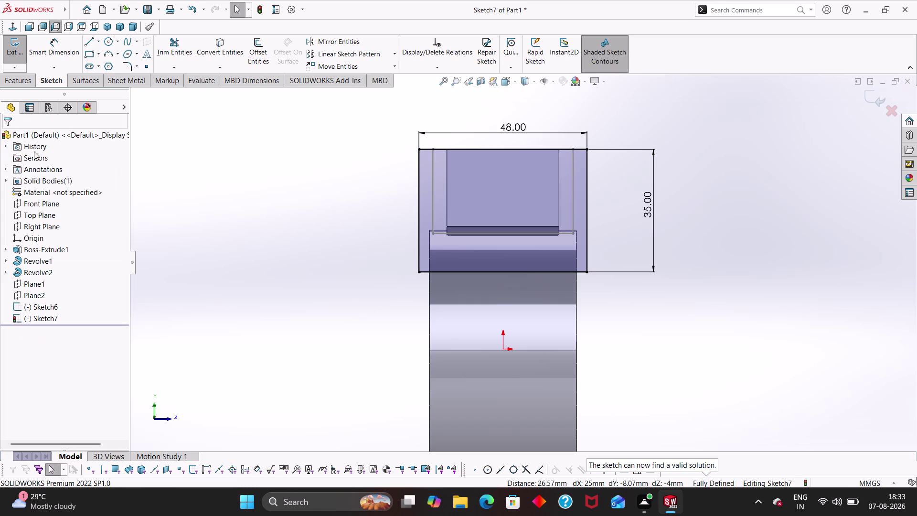
Orbit to inspect the 48 × 35 rectangle beside the duct, then exit Sketch7.
middle_drag(352, 304, 364, 315)
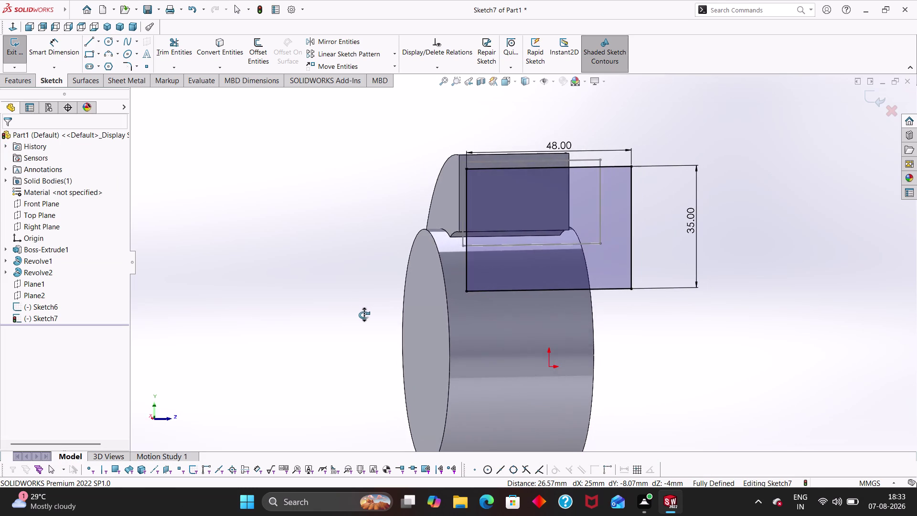
middle_drag(364, 315, 412, 335)
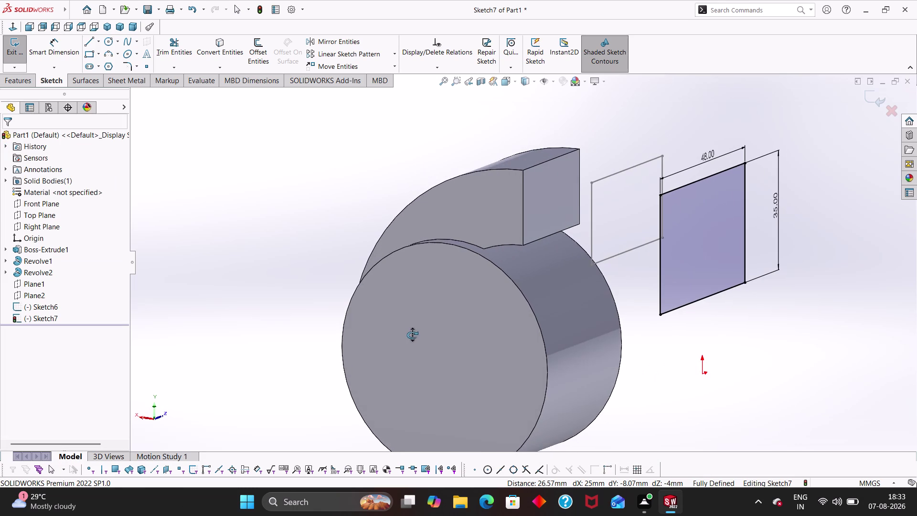
middle_drag(412, 335, 411, 334)
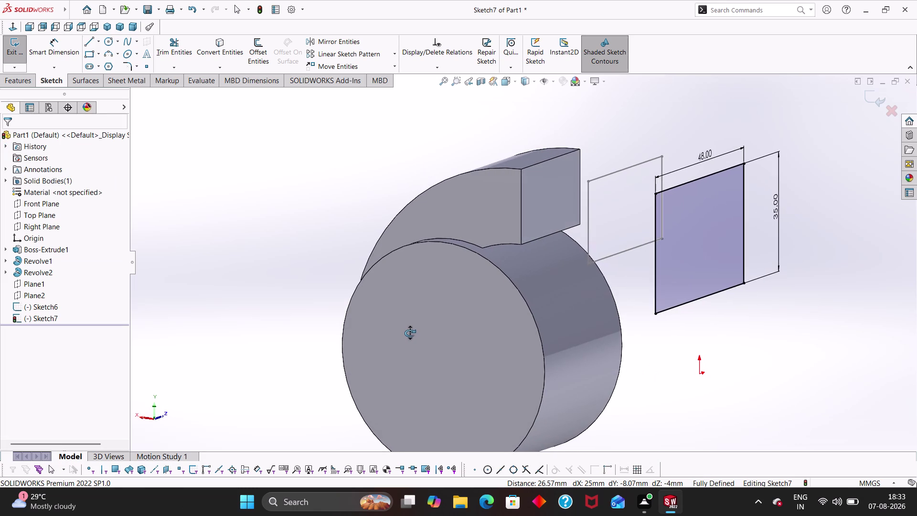
middle_drag(411, 334, 406, 333)
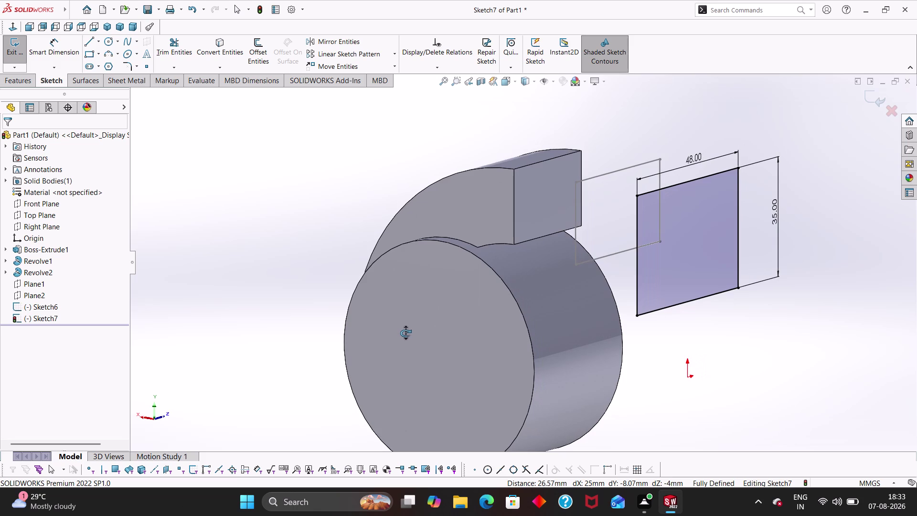
middle_drag(406, 333, 405, 334)
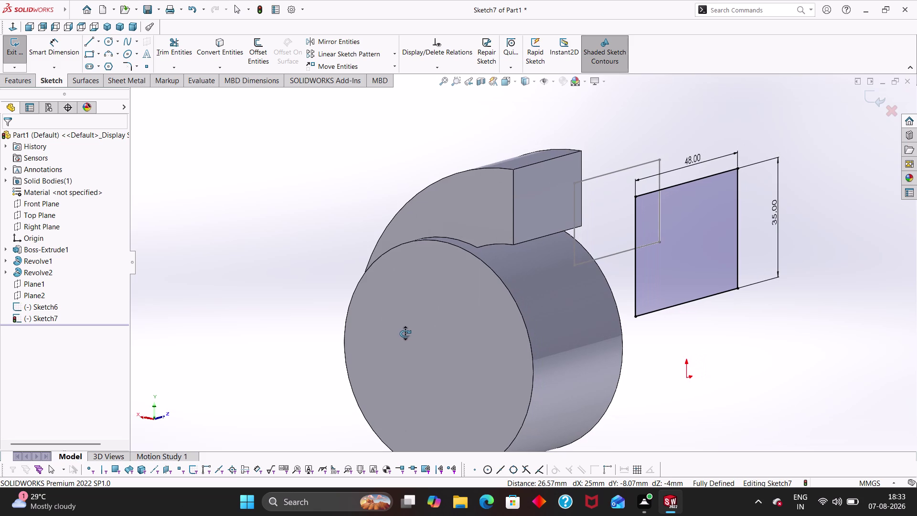
middle_drag(405, 333, 440, 313)
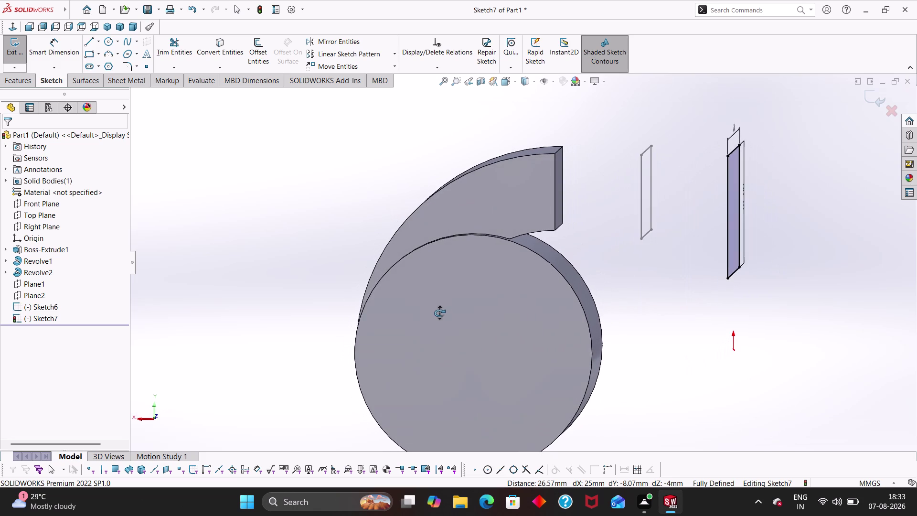
middle_drag(439, 313, 397, 314)
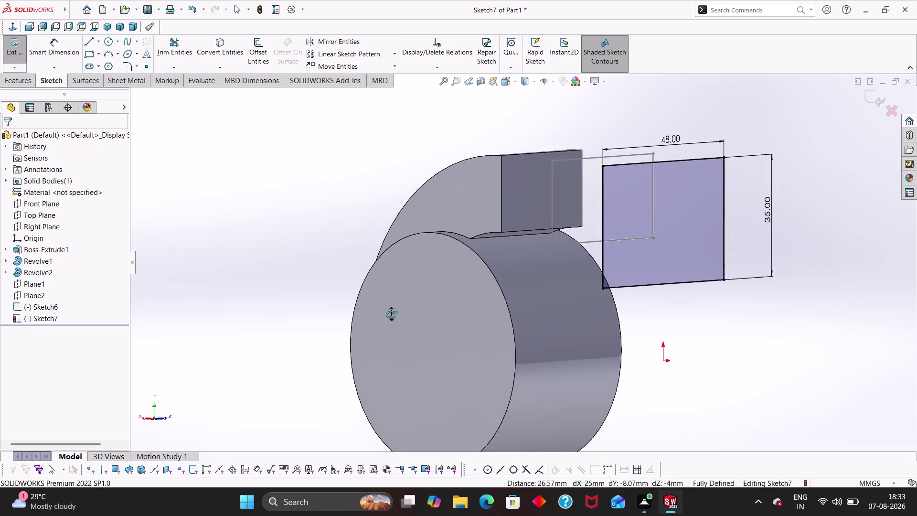
middle_drag(397, 314, 386, 327)
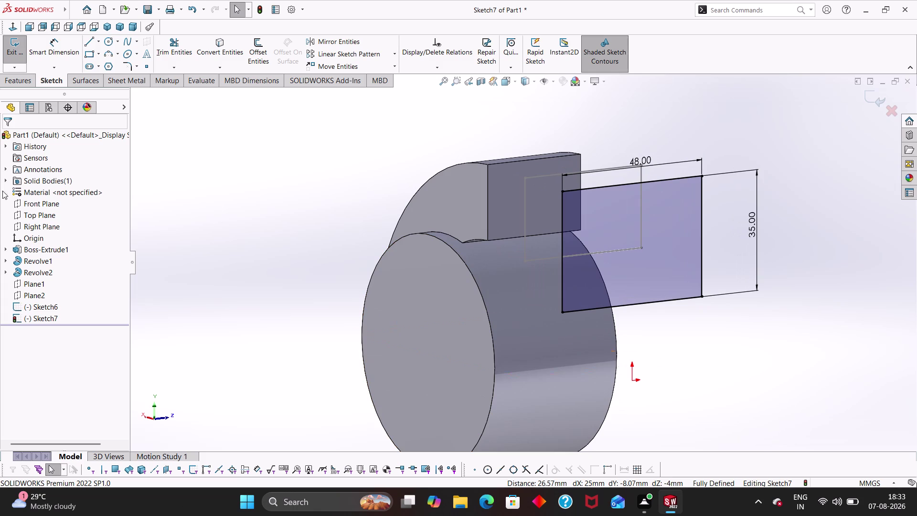
click(256, 13)
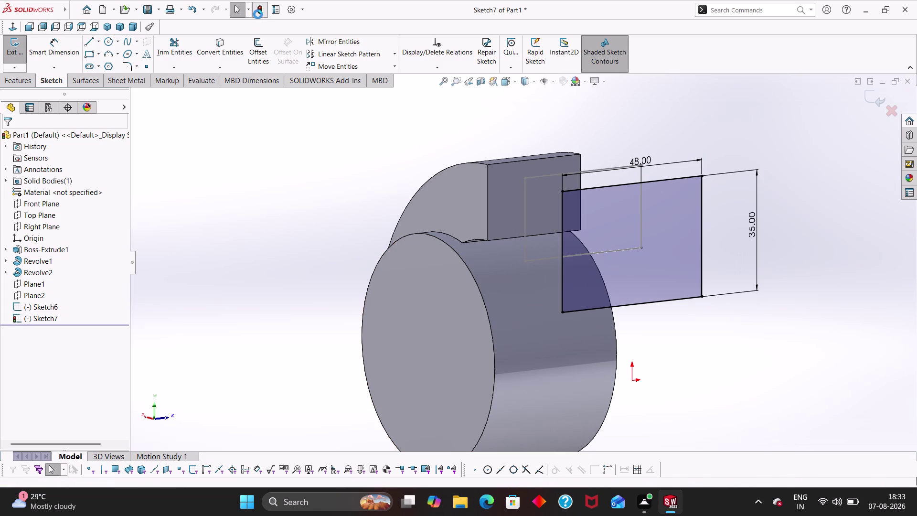
middle_drag(271, 243, 280, 269)
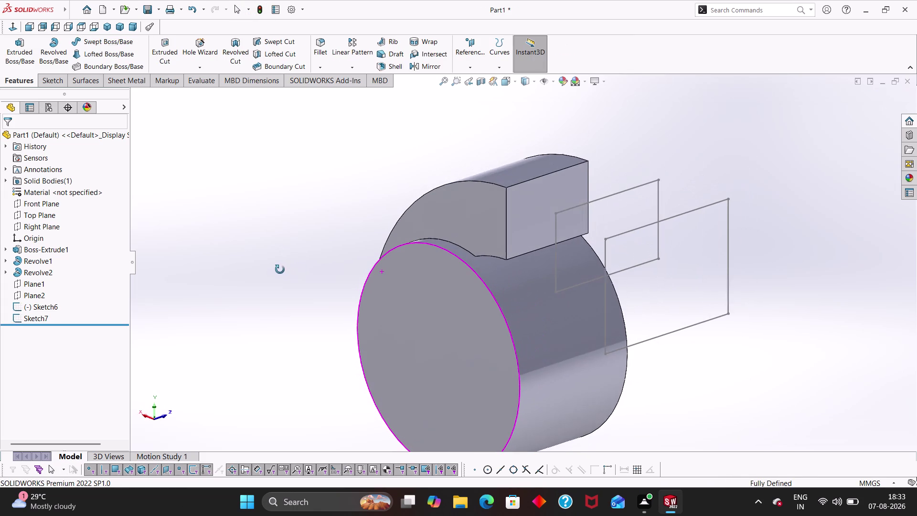
Sketch on the duct end face, convert its edges into Sketch8, and exit.
middle_drag(280, 270, 283, 271)
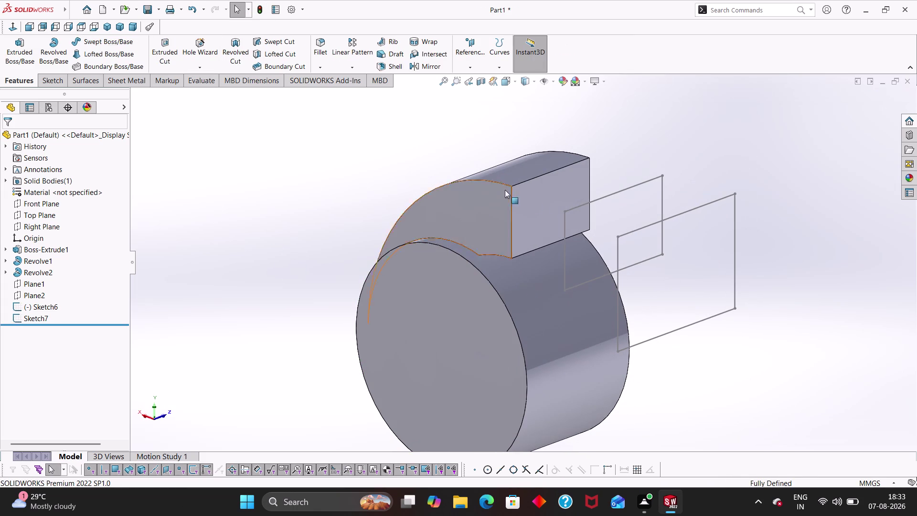
click(542, 211)
click(583, 184)
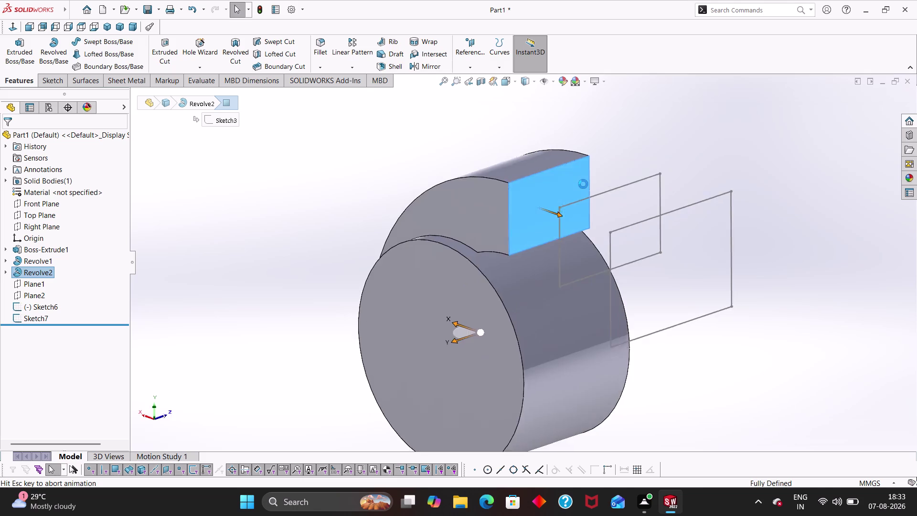
scroll(up, 3)
scroll(down, 3)
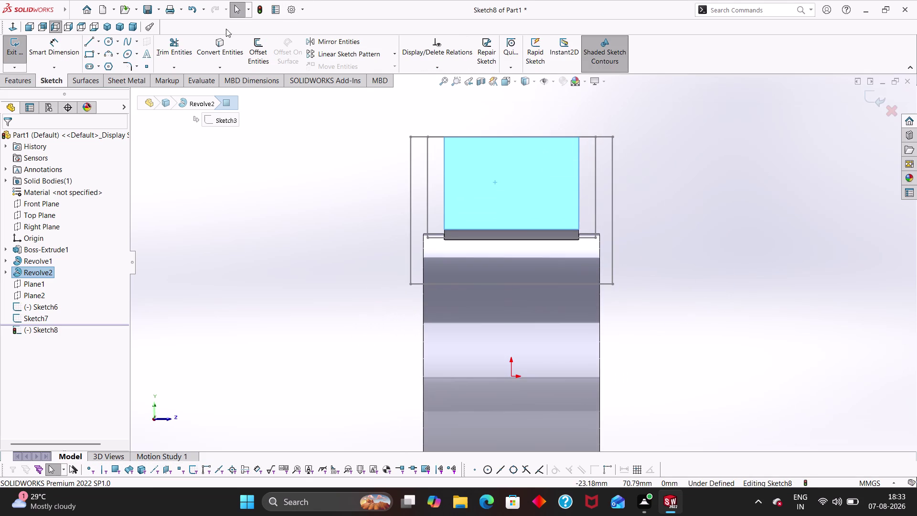
click(221, 44)
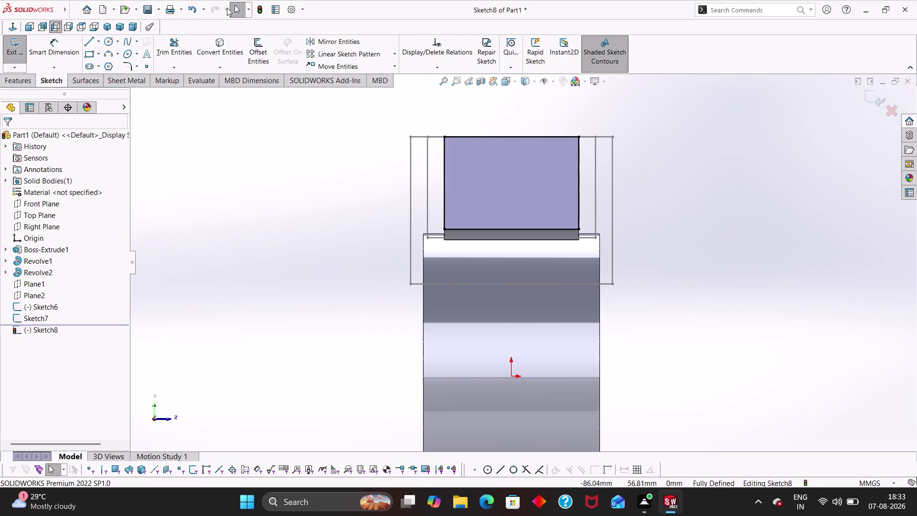
click(260, 6)
middle_drag(284, 147, 312, 190)
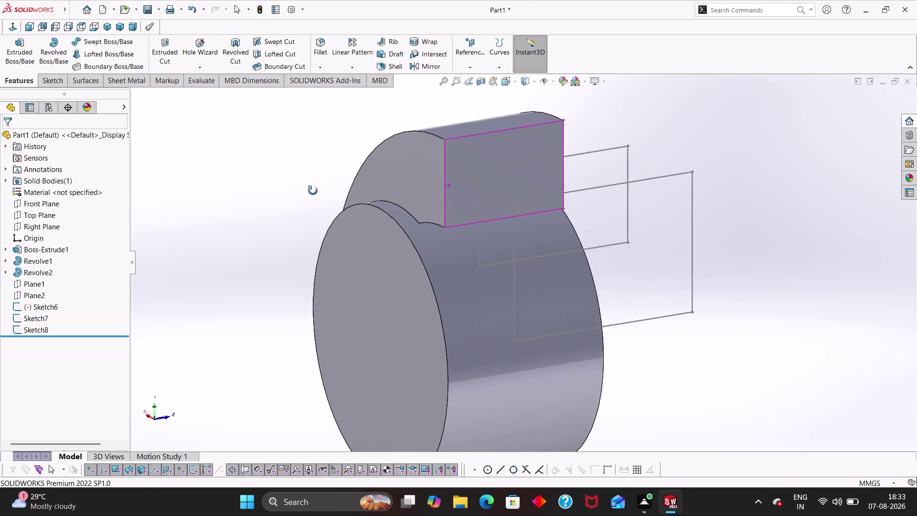
middle_drag(312, 190, 315, 191)
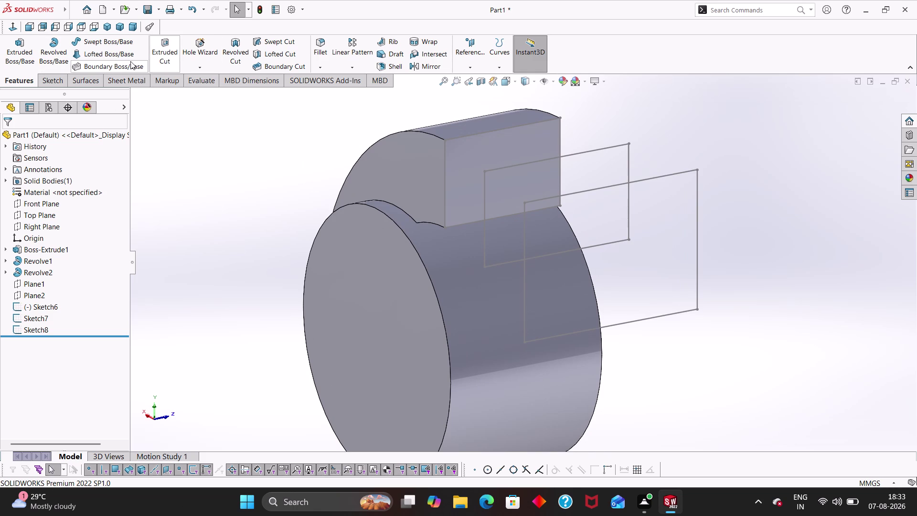
click(119, 55)
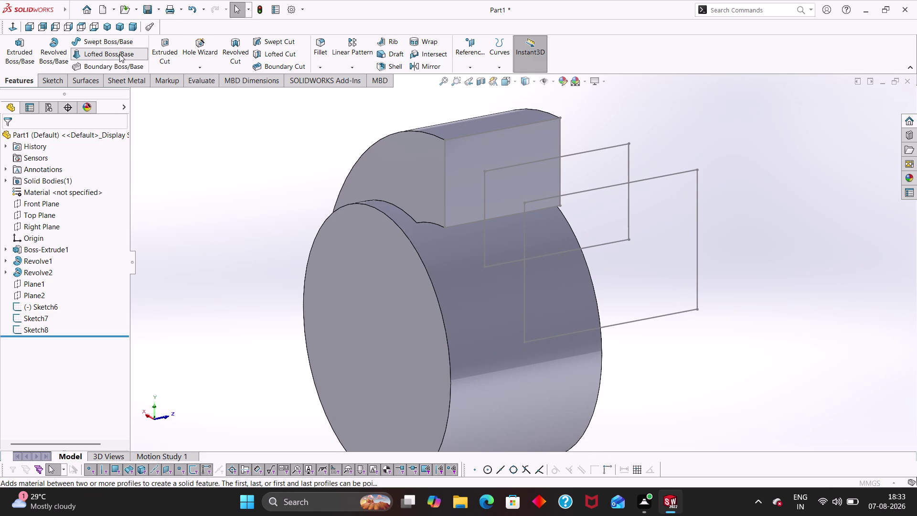
Start a loft, pick a profile, then cancel it to start over.
click(487, 186)
click(523, 225)
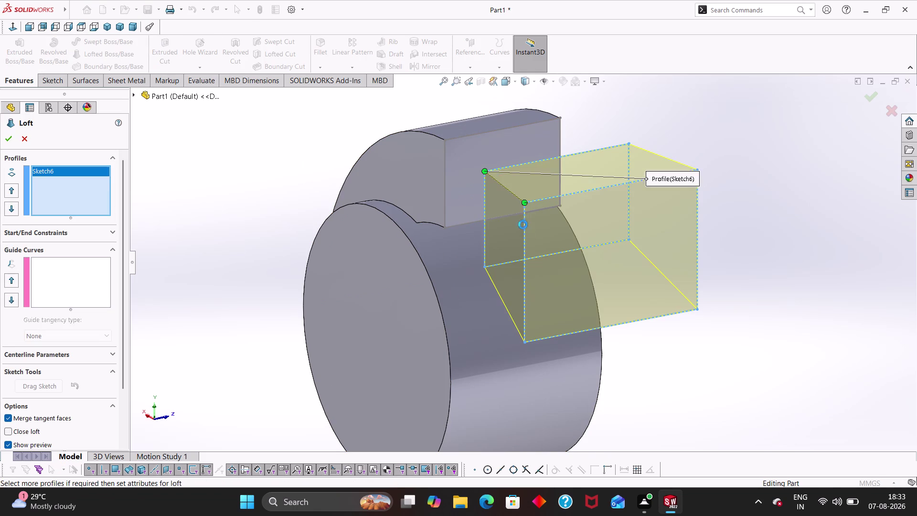
click(447, 160)
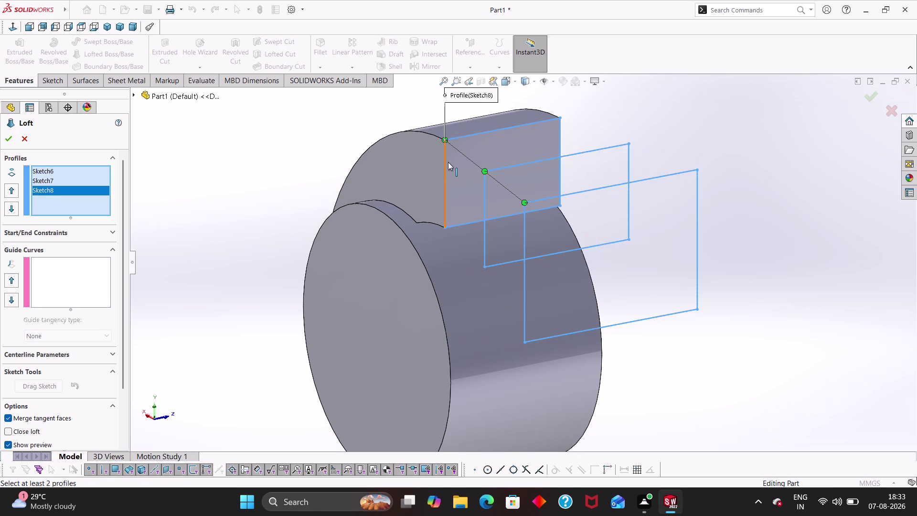
click(446, 161)
key(Escape)
key(Escape)
key(Escape)
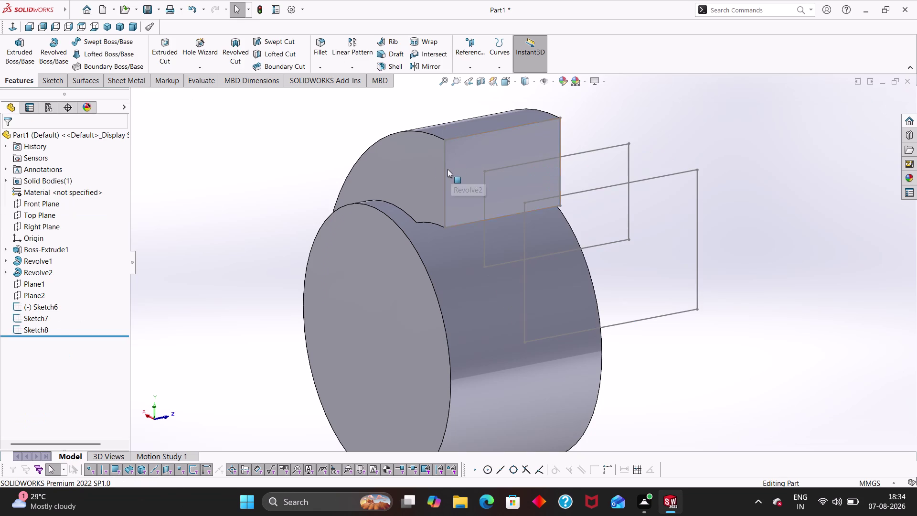
key(Escape)
Loft through Sketch8, Sketch6 and Sketch7, orbit the preview, and drop the outermost profile.
click(91, 53)
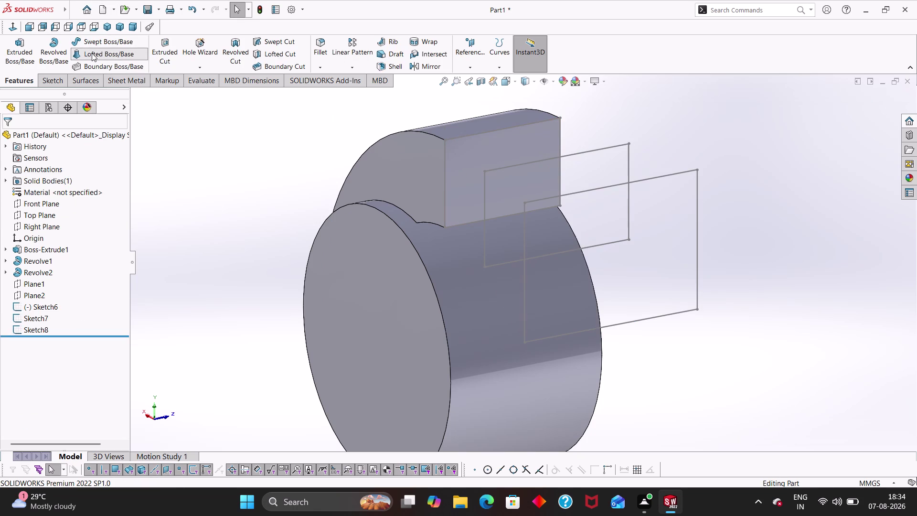
click(445, 180)
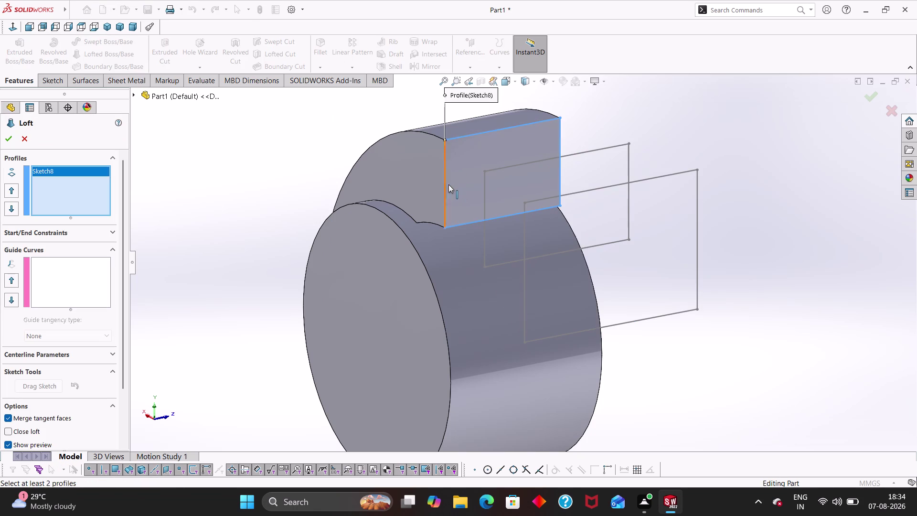
click(484, 212)
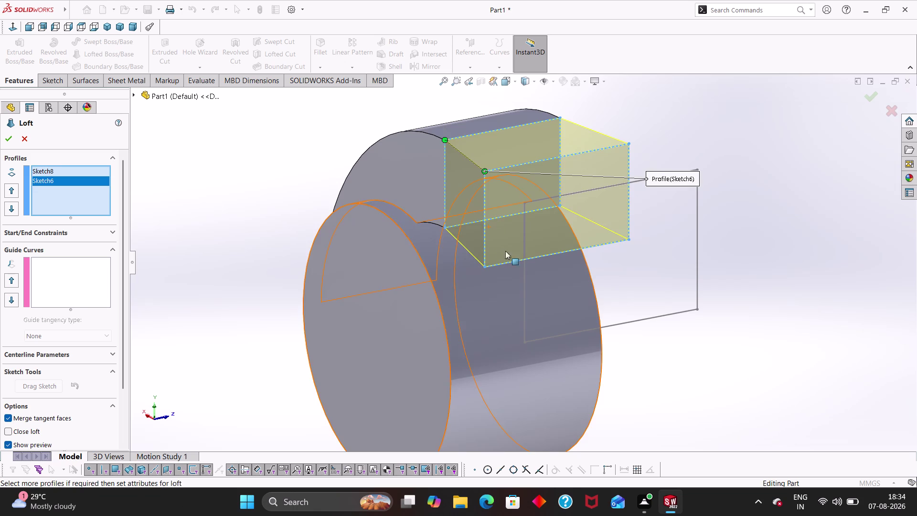
click(524, 263)
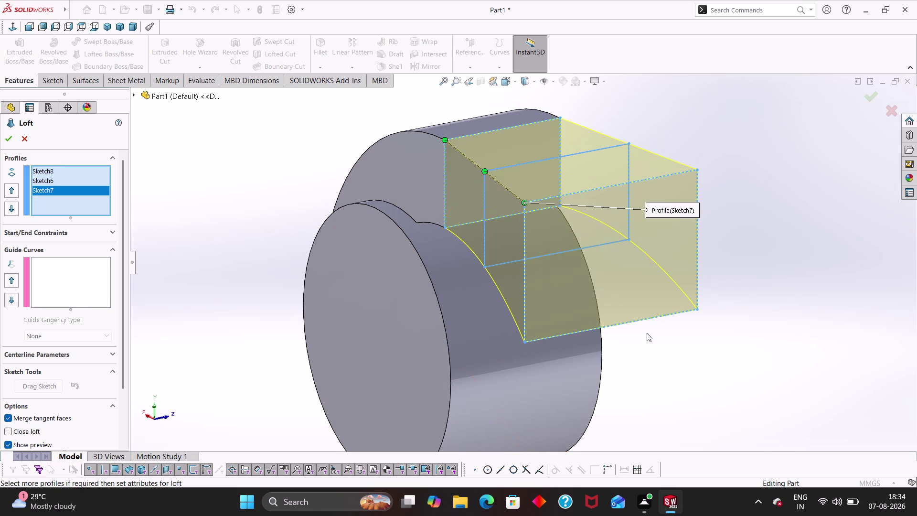
middle_drag(718, 342, 676, 350)
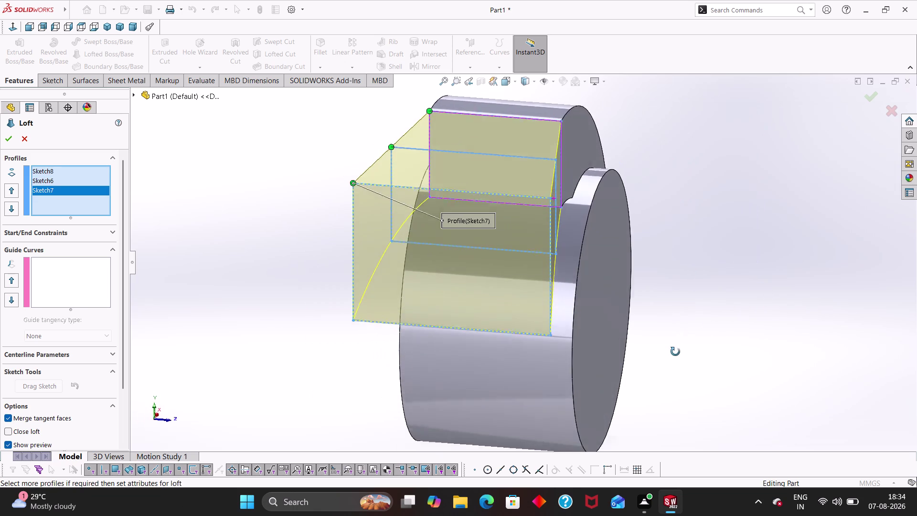
middle_drag(676, 351, 752, 354)
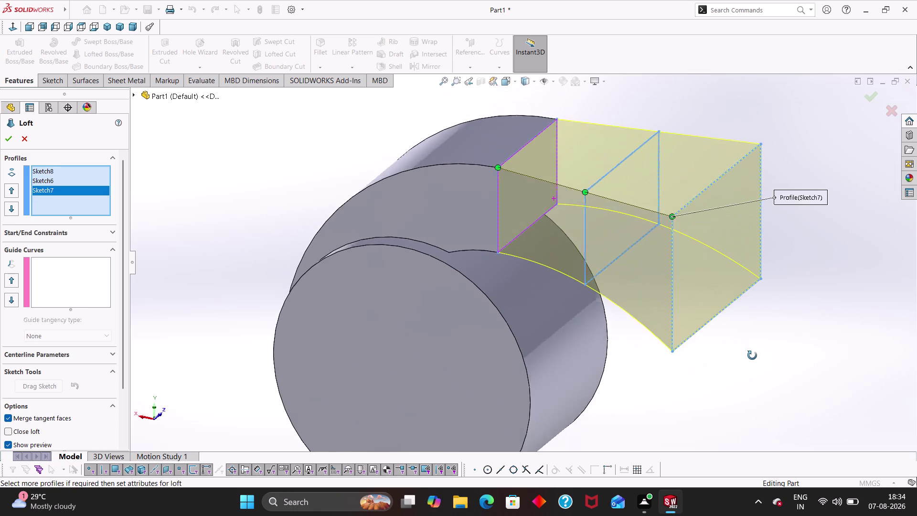
middle_drag(751, 354, 752, 355)
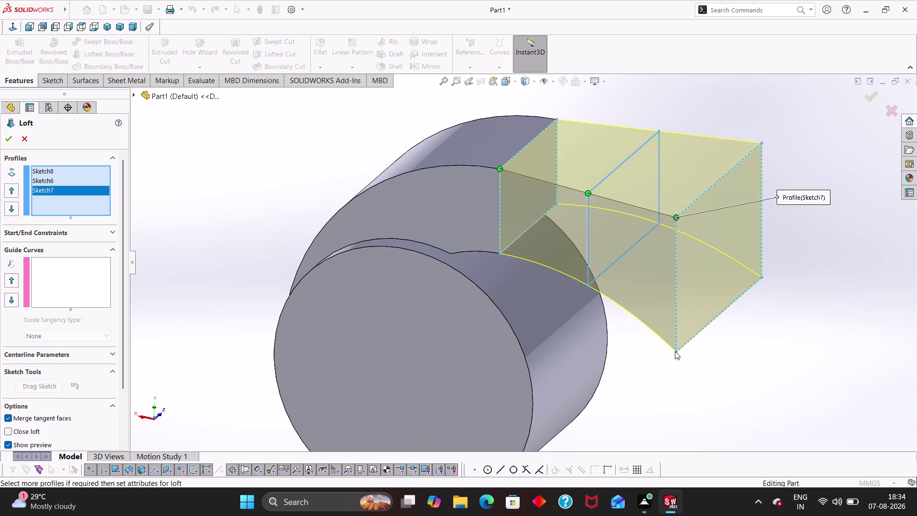
drag(675, 351, 684, 305)
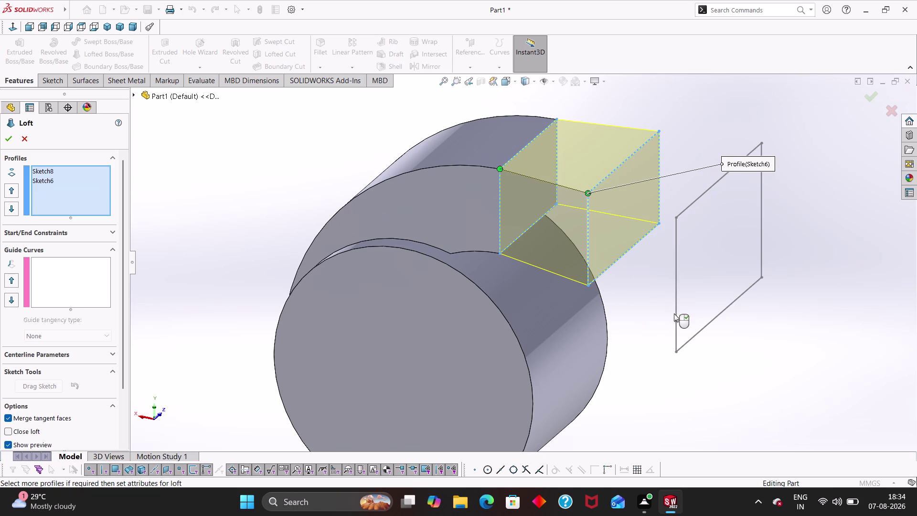
Re-add Sketch7, drag connectors to matching corners to untwist, and confirm Loft1.
click(674, 314)
click(677, 315)
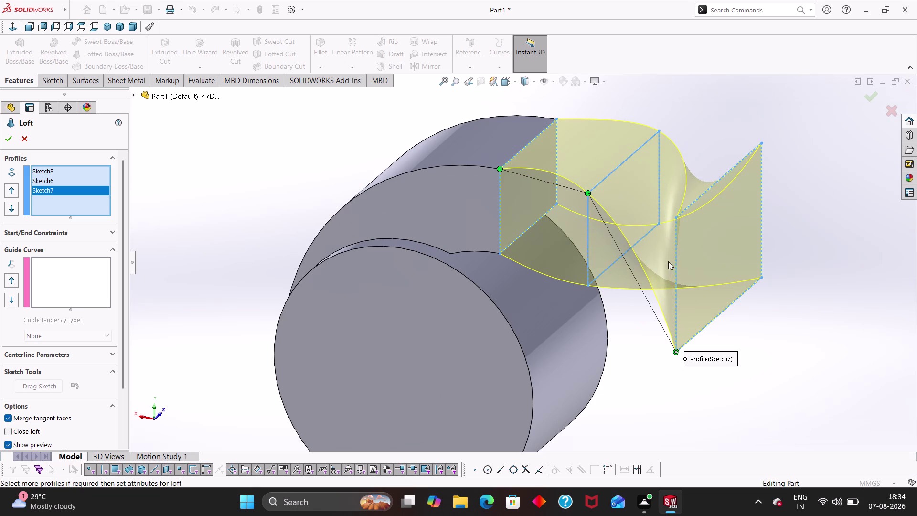
drag(675, 353, 682, 225)
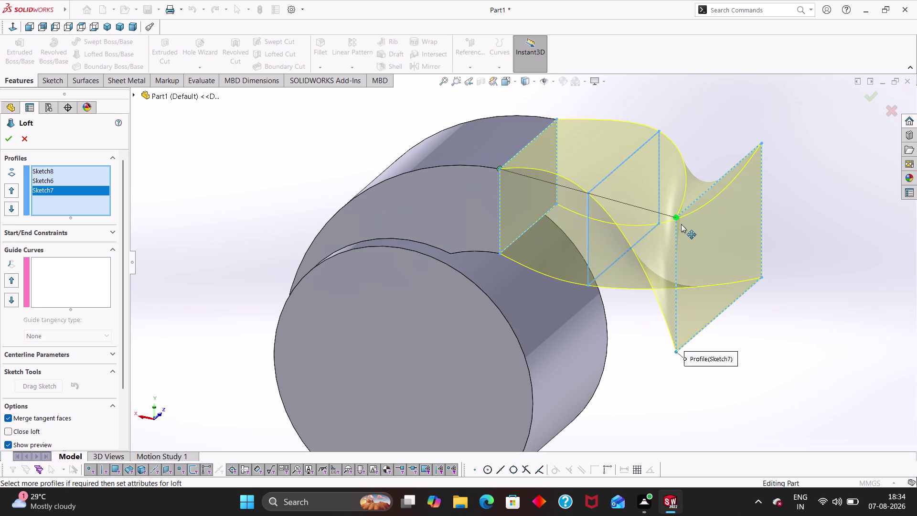
drag(681, 225, 679, 220)
middle_drag(626, 360, 577, 338)
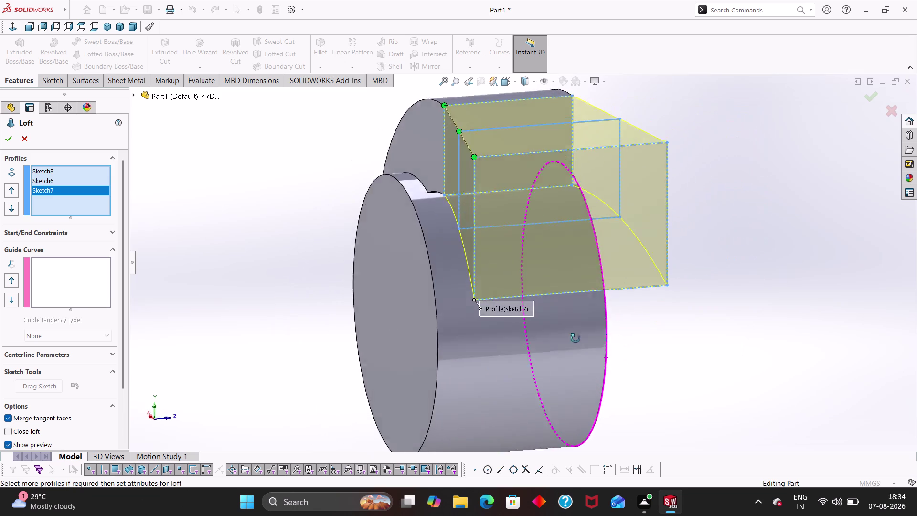
middle_drag(577, 338, 568, 360)
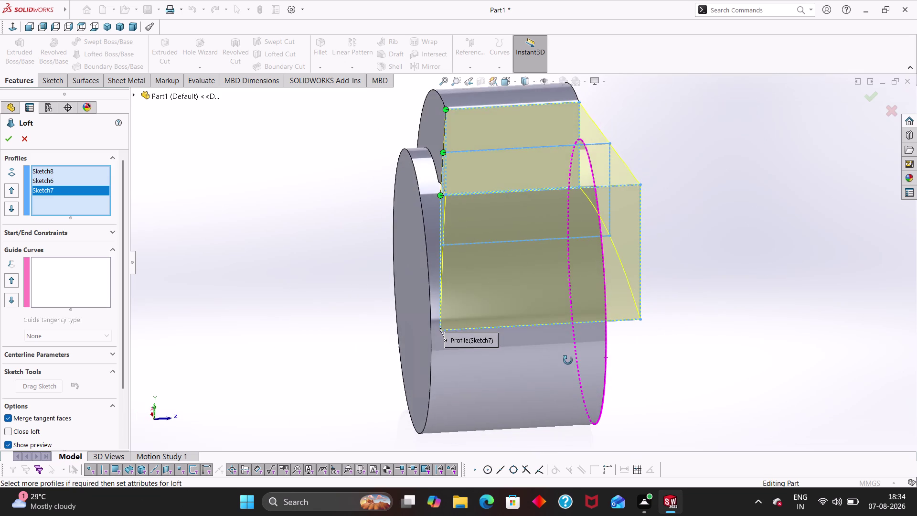
middle_drag(568, 360, 585, 440)
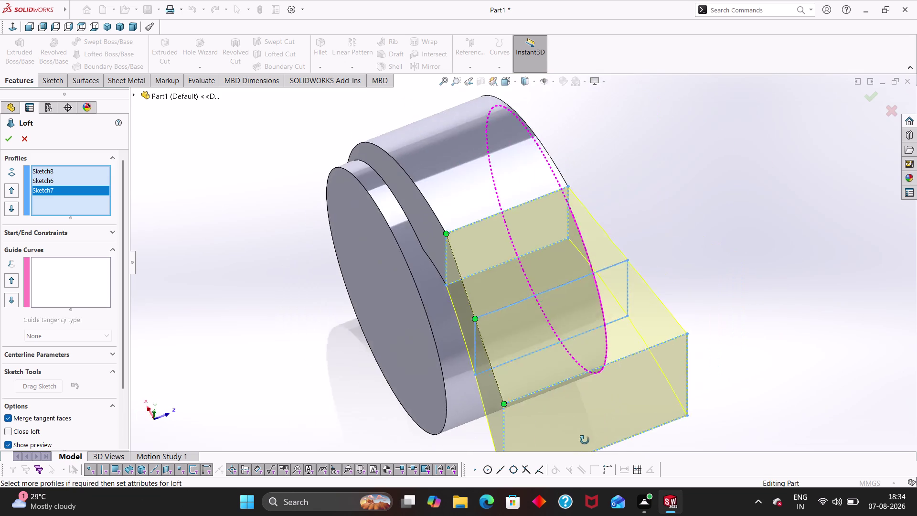
middle_drag(585, 440, 533, 361)
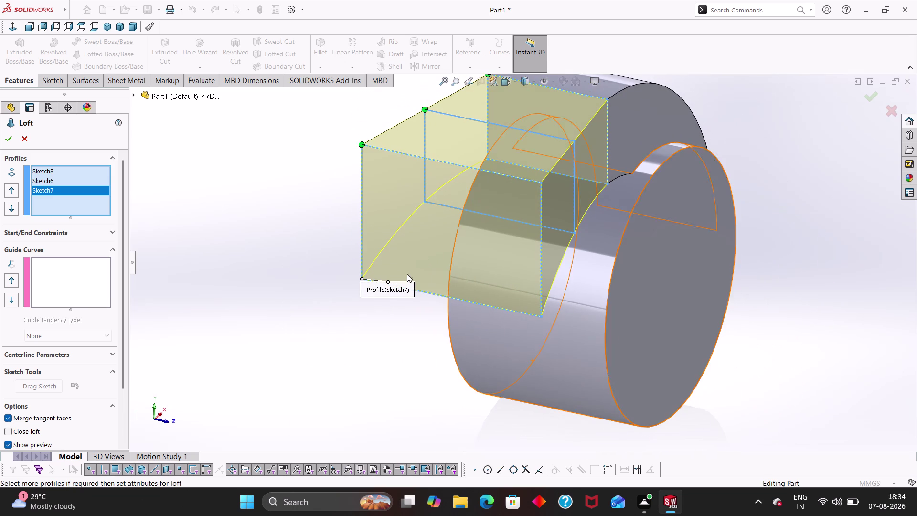
click(12, 141)
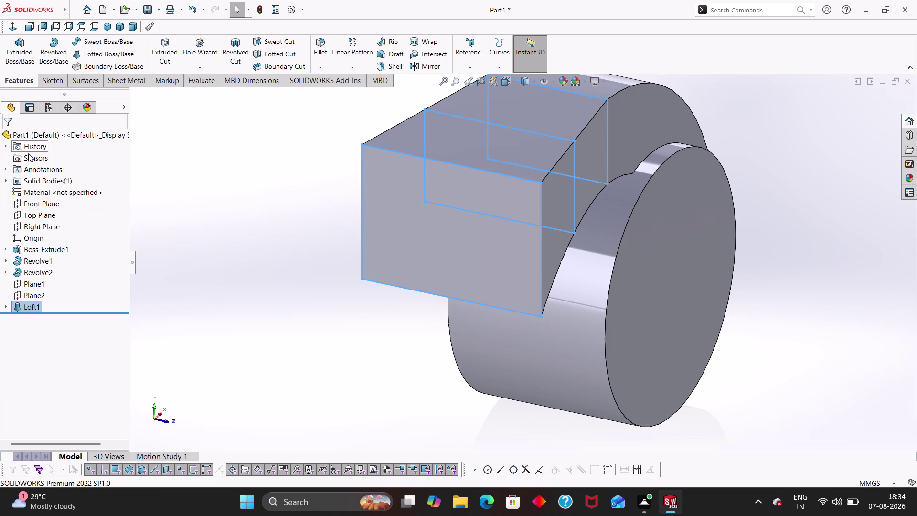
Orbit to the housing's front circular face and open Sketch9 on it.
click(227, 201)
middle_drag(265, 198, 268, 164)
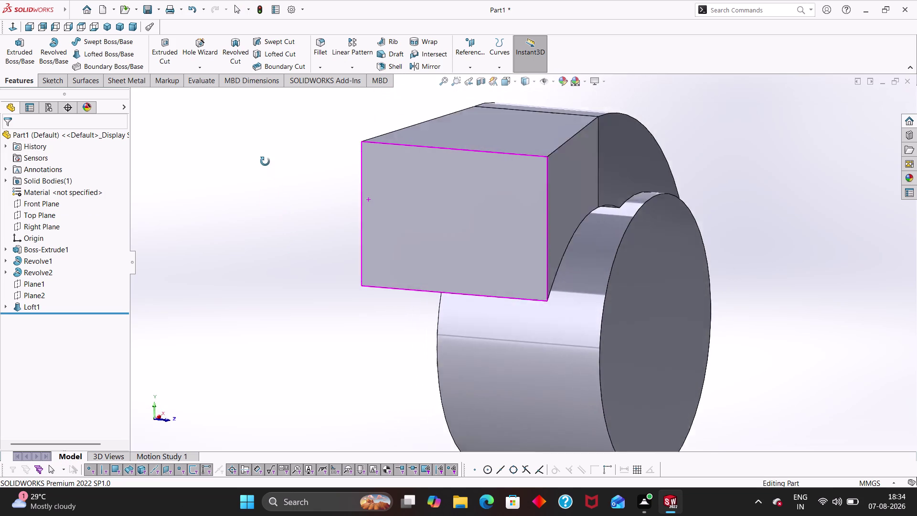
middle_drag(268, 163, 262, 172)
scroll(up, 3)
middle_drag(638, 200, 723, 212)
scroll(down, 3)
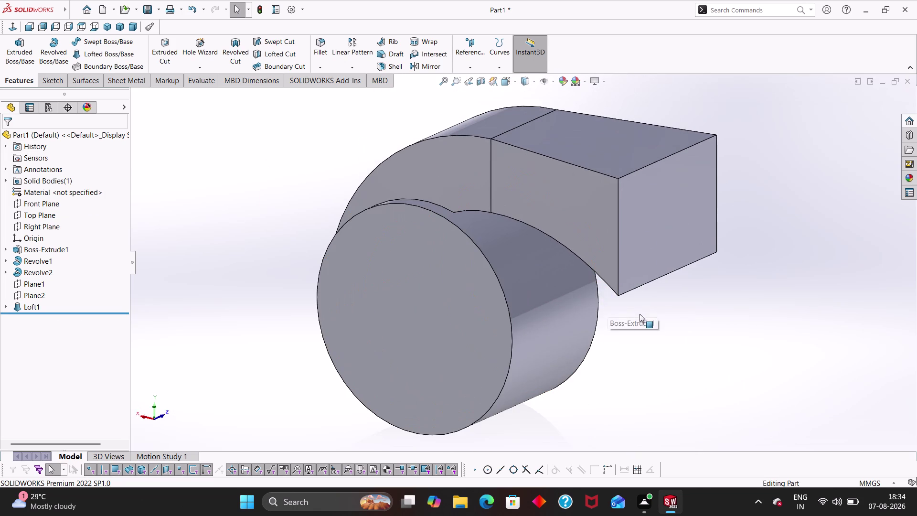
middle_click(640, 314)
scroll(down, 3)
scroll(up, 3)
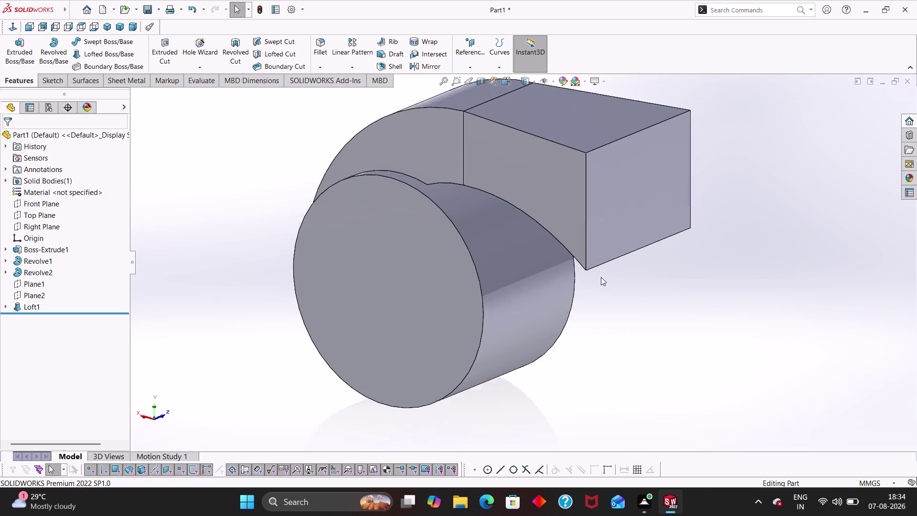
scroll(up, 3)
middle_drag(607, 301, 588, 323)
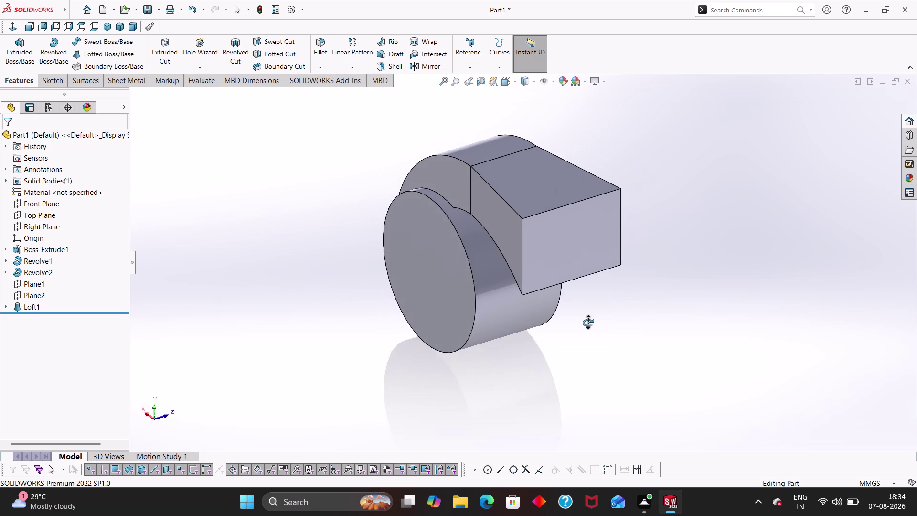
middle_drag(588, 323, 598, 316)
right_click(444, 280)
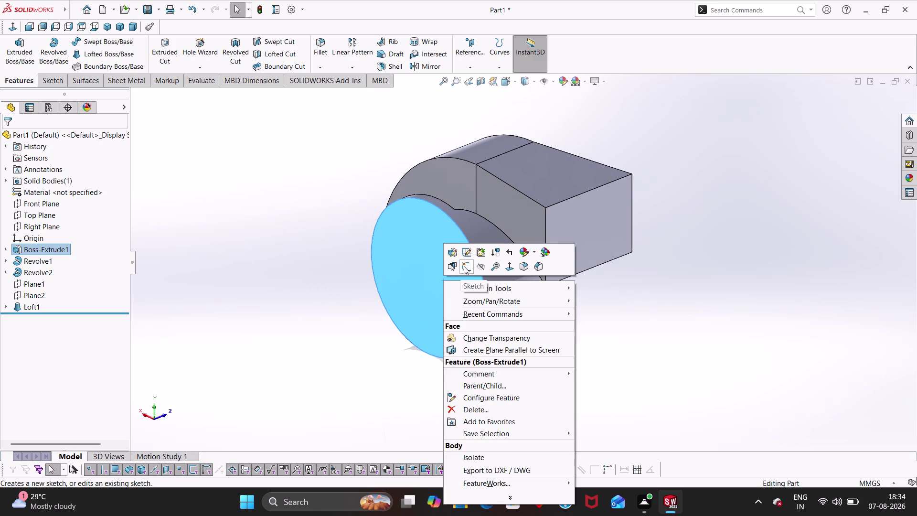
click(465, 266)
scroll(up, 3)
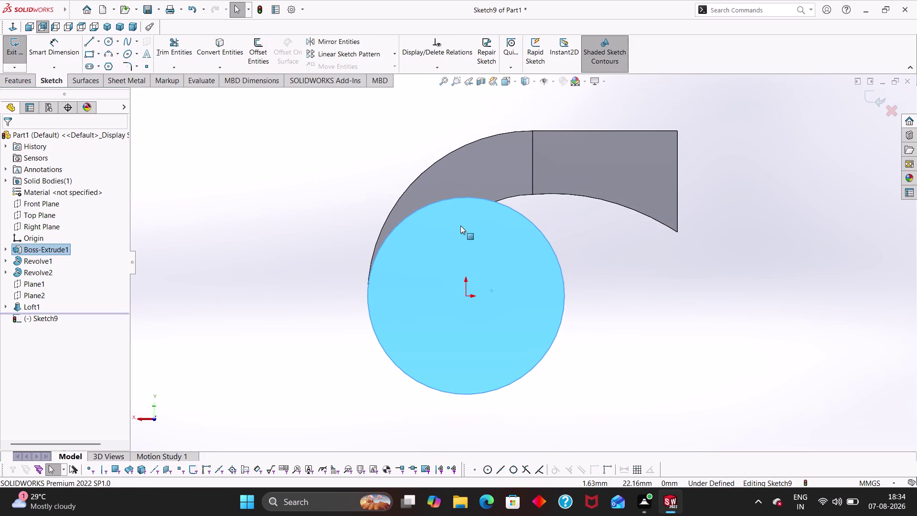
Draw two circles centred on the origin, a larger and a smaller one.
right_drag(234, 221, 363, 236)
click(467, 298)
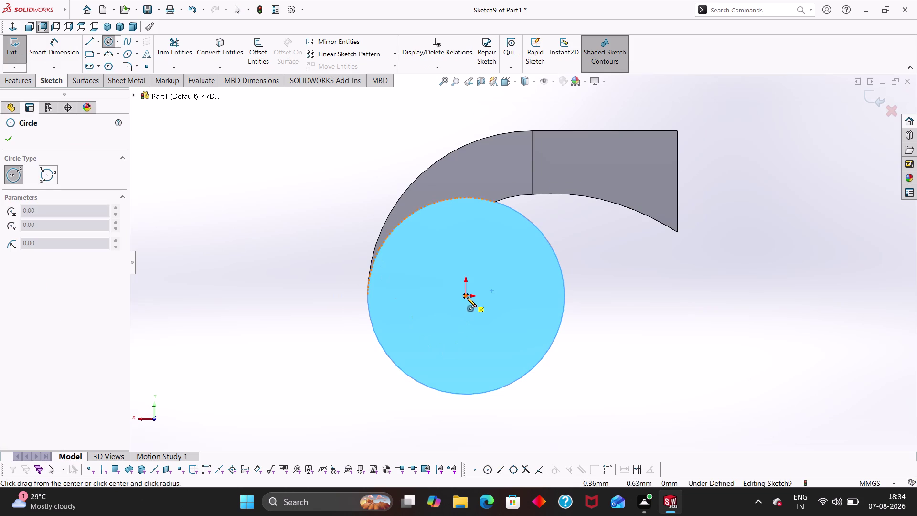
click(502, 403)
key(Escape)
right_drag(610, 405, 604, 342)
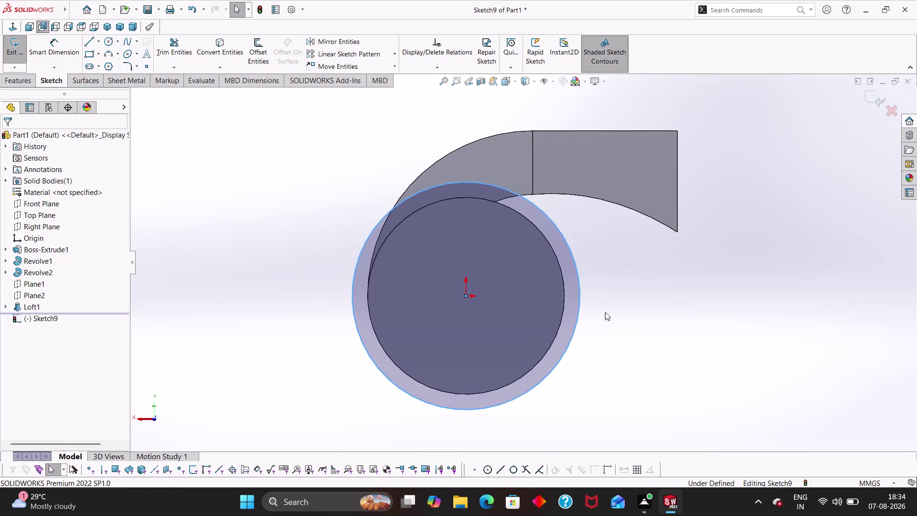
right_drag(604, 342, 601, 274)
key(Escape)
right_drag(599, 334, 673, 321)
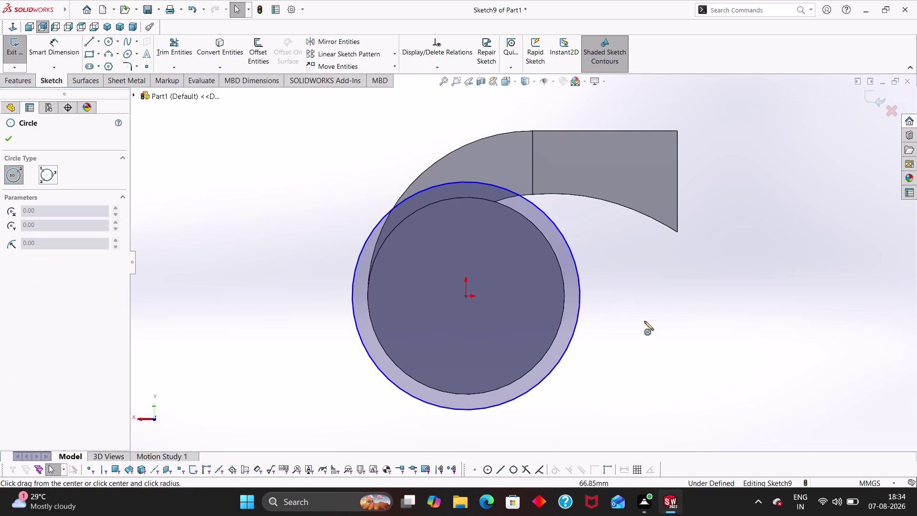
click(466, 297)
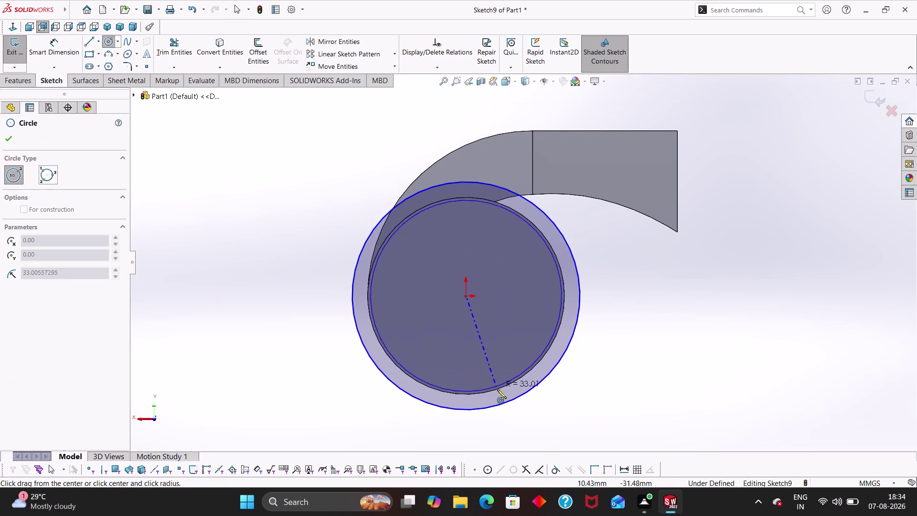
click(499, 395)
key(Escape)
right_drag(612, 438, 610, 374)
key(Escape)
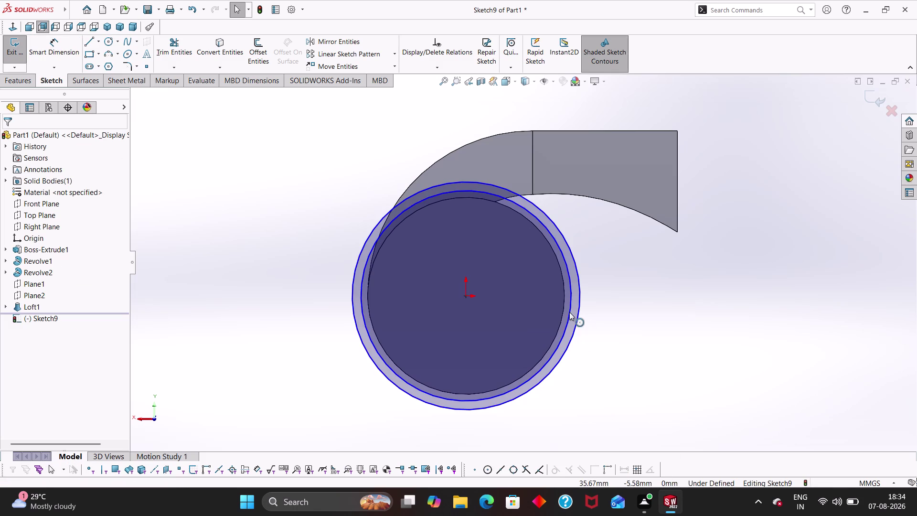
Set the smaller circle to construction geometry and select the outer circle to dimension.
click(569, 311)
click(26, 293)
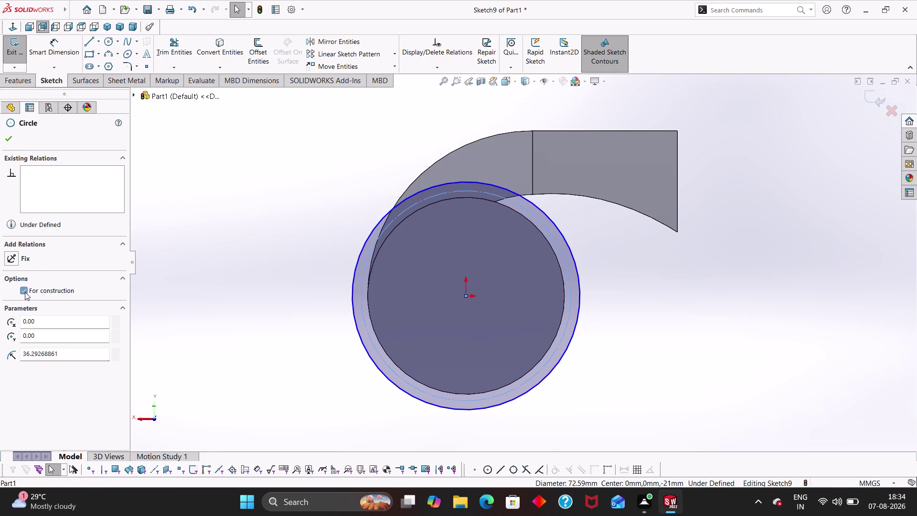
click(5, 136)
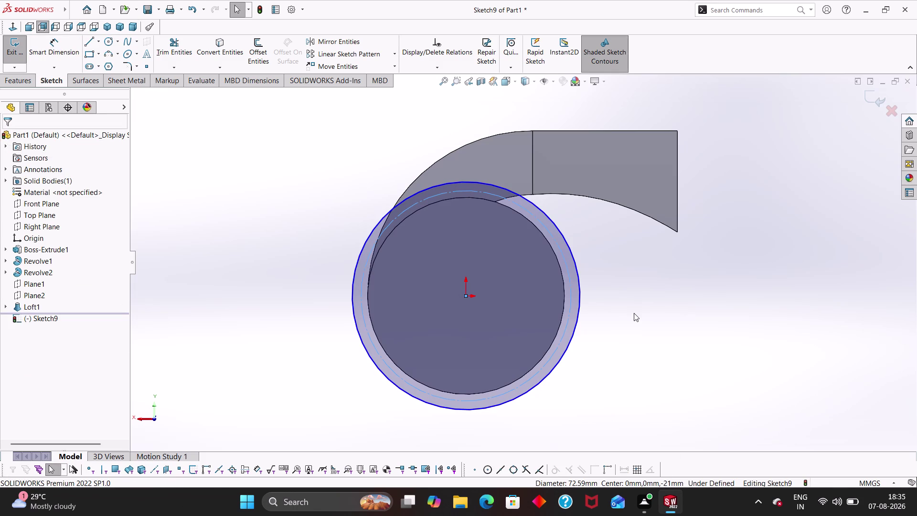
right_drag(634, 313, 709, 315)
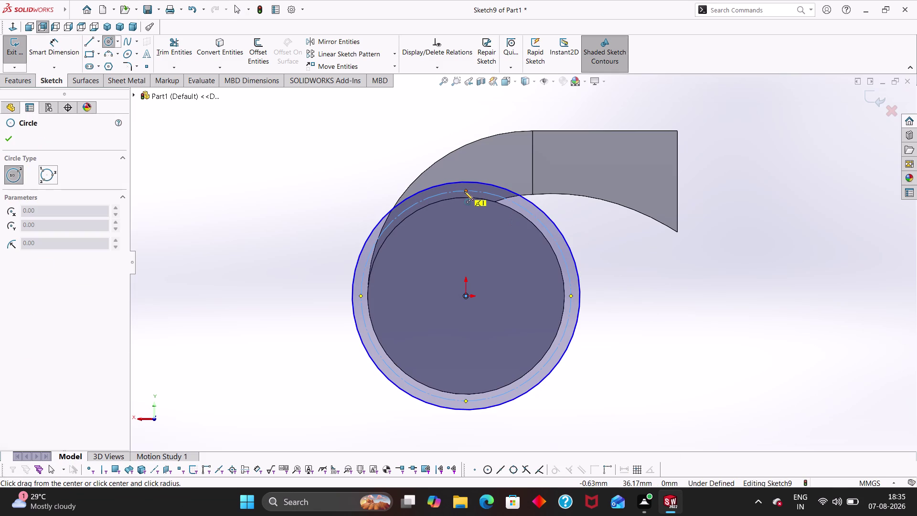
key(Escape)
right_drag(662, 350, 624, 228)
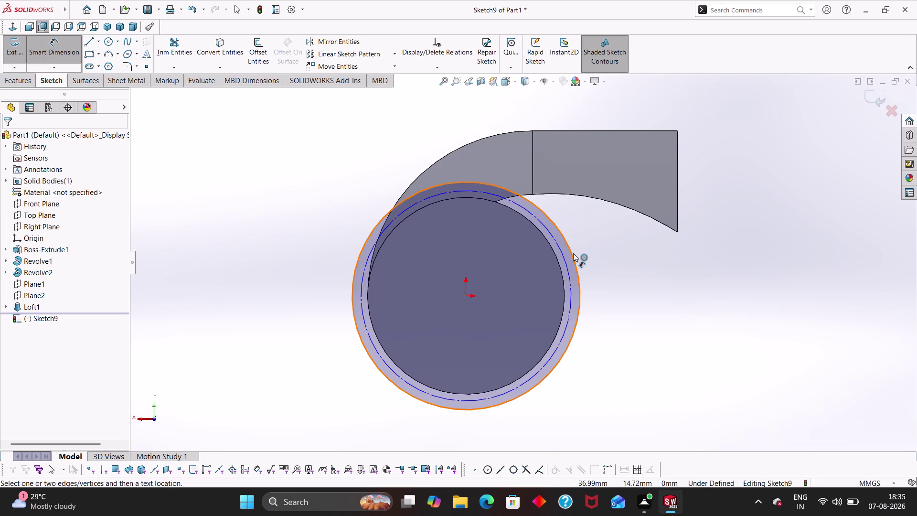
click(573, 254)
Set the outer circle's diameter to 78 mm.
click(614, 262)
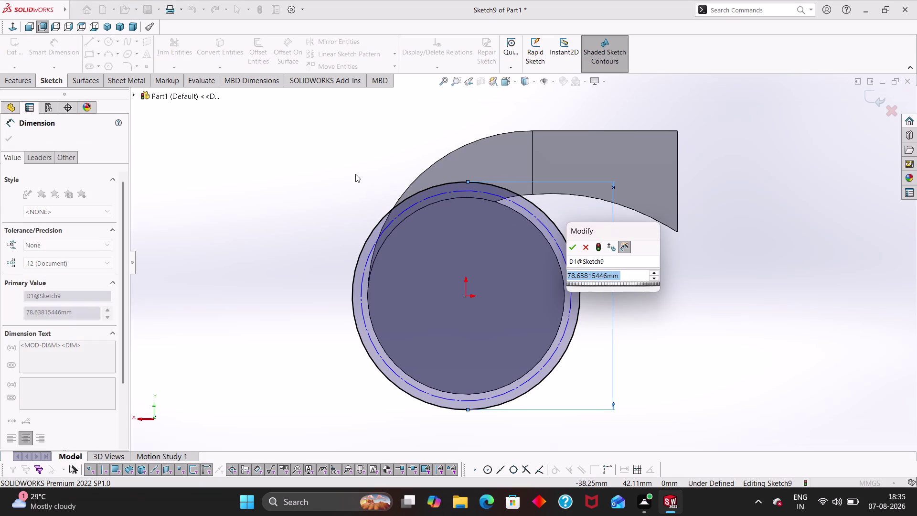
text(78)
key(Return)
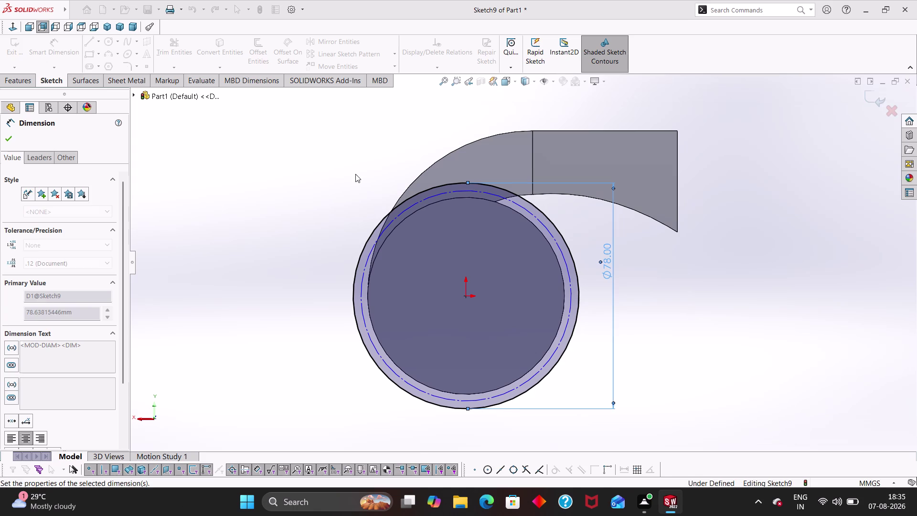
click(629, 270)
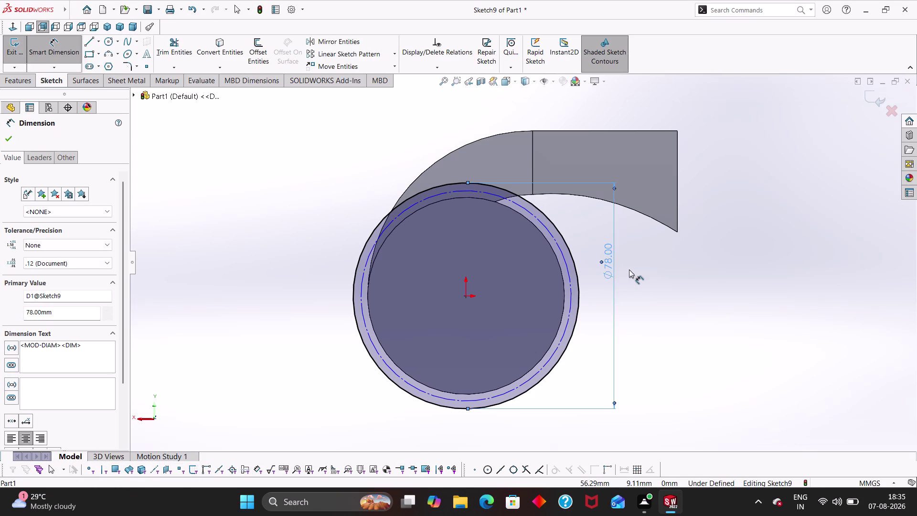
click(658, 284)
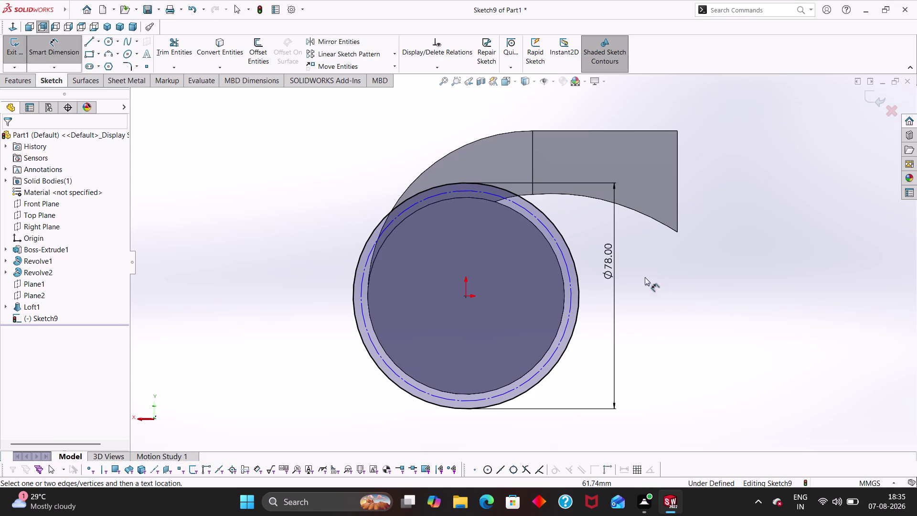
key(Escape)
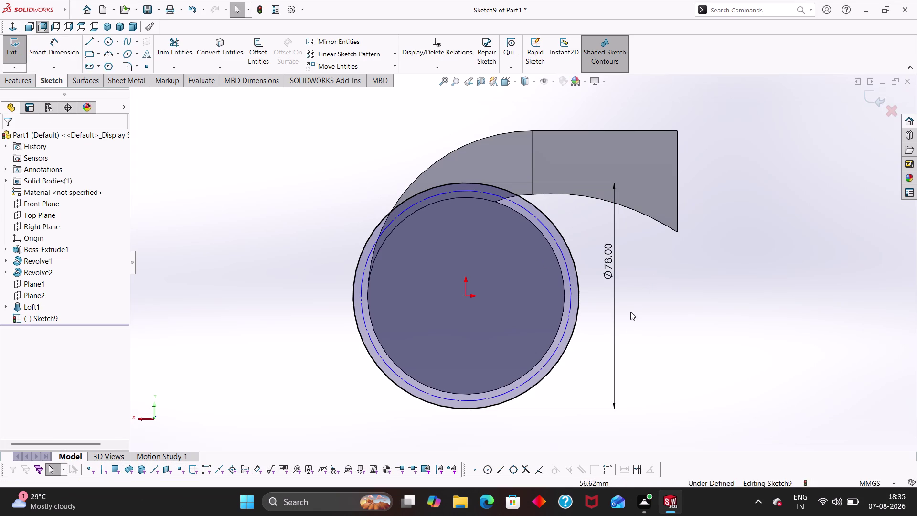
Draw another origin-centred circle and dimension it 72 mm in diameter.
right_drag(656, 326, 635, 209)
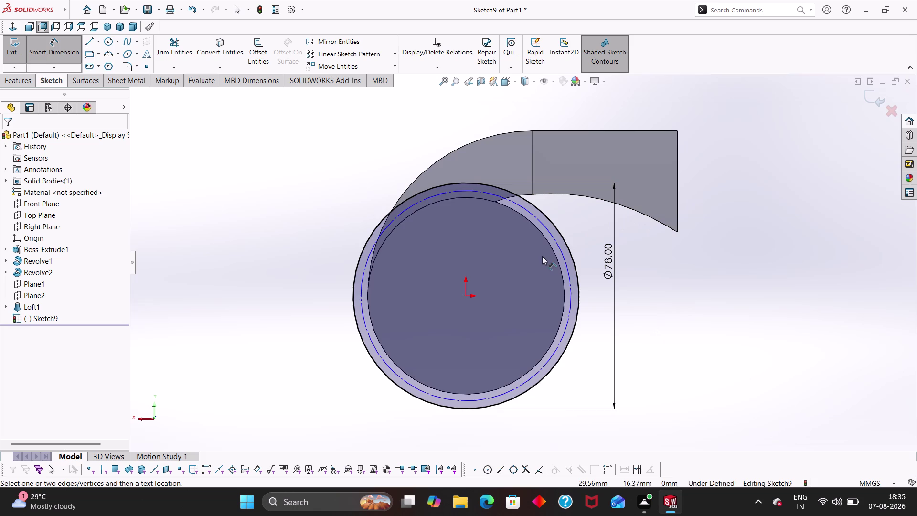
drag(565, 257, 566, 254)
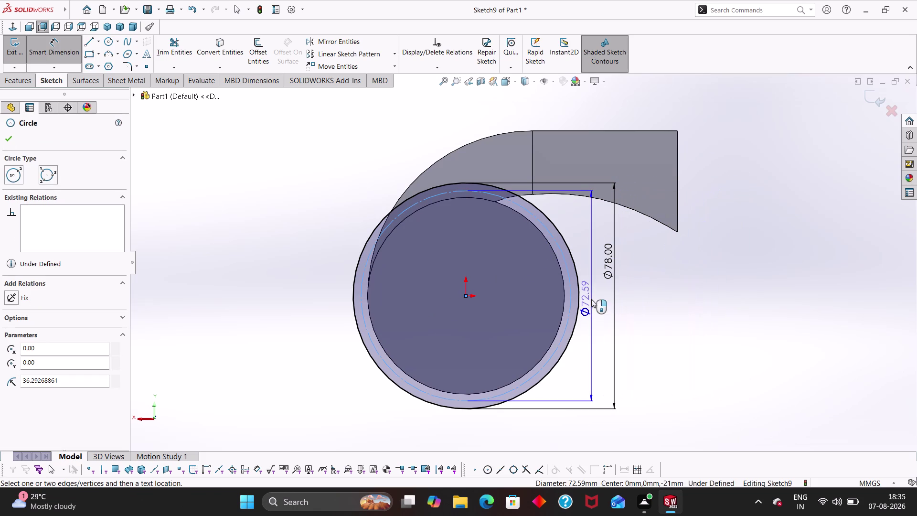
click(708, 169)
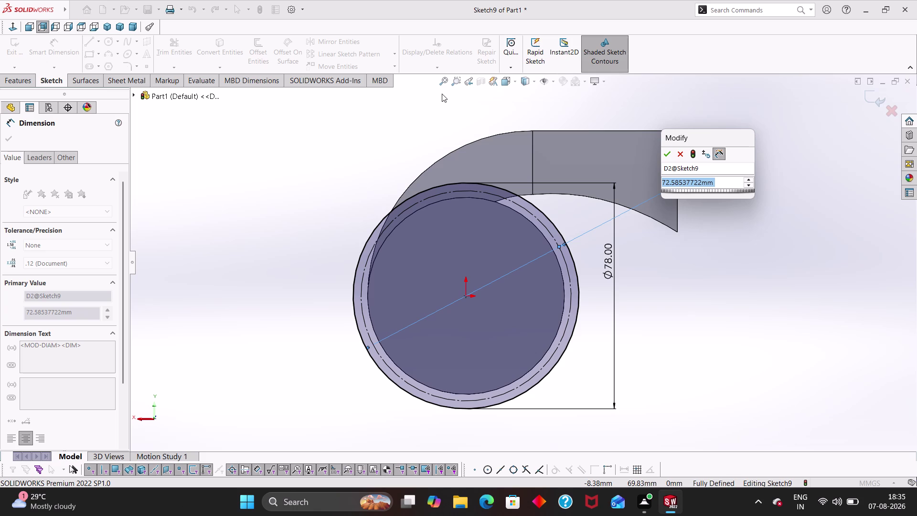
text(72)
key(Return)
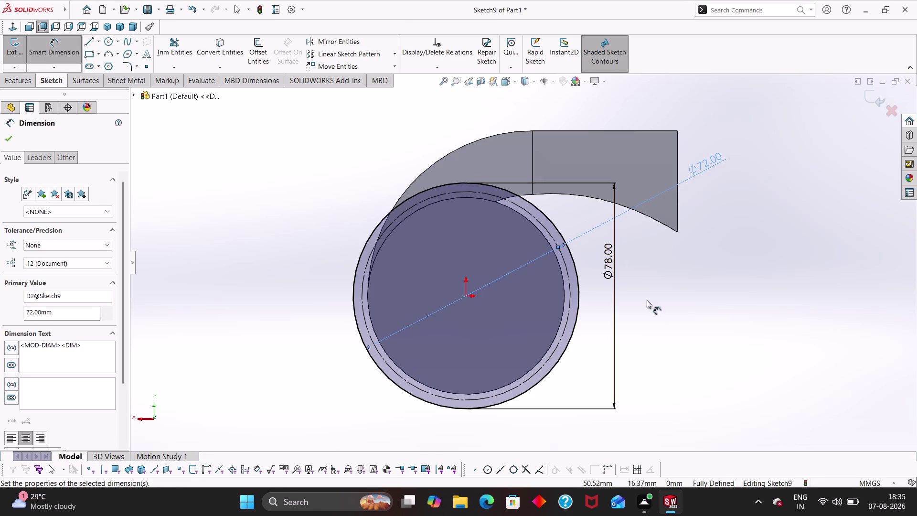
click(673, 320)
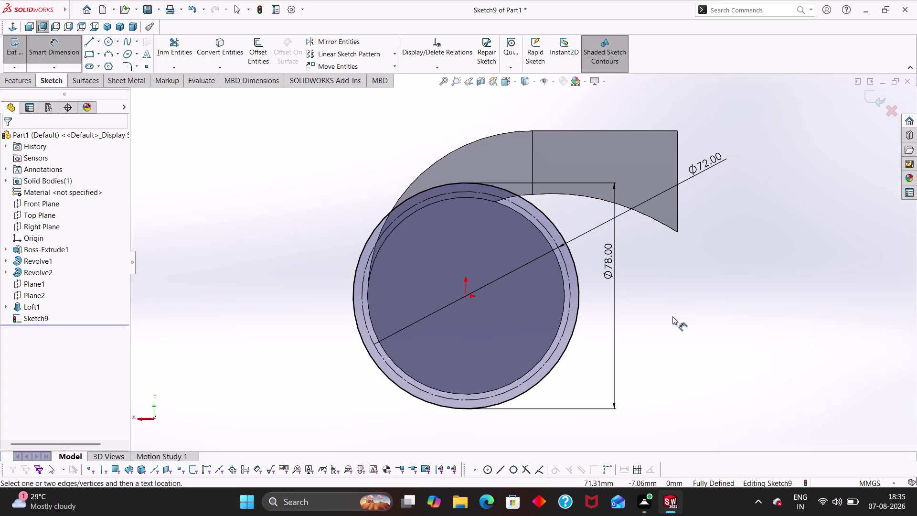
click(562, 268)
click(745, 295)
key(Escape)
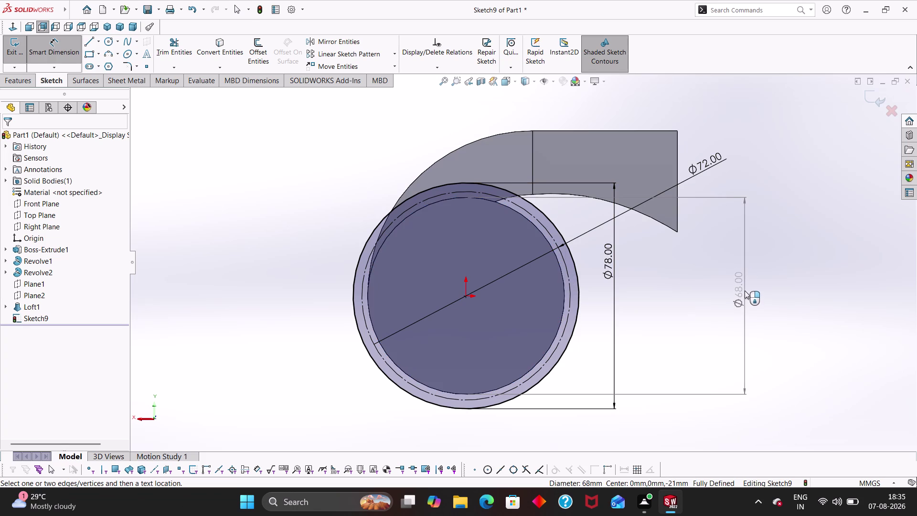
Draw a third circle centred on the origin inside the larger circles.
key(Escape)
key(Escape)
key(Escape)
right_drag(226, 256, 296, 270)
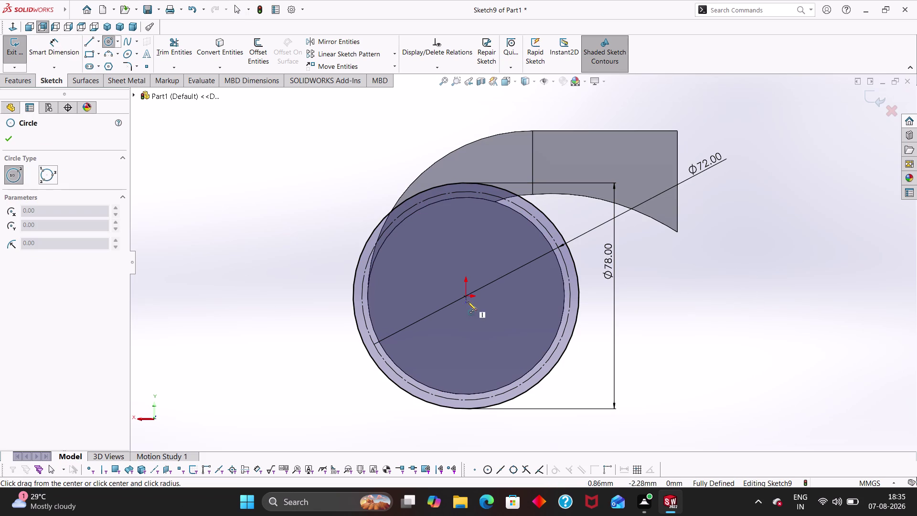
click(466, 295)
click(495, 343)
key(Escape)
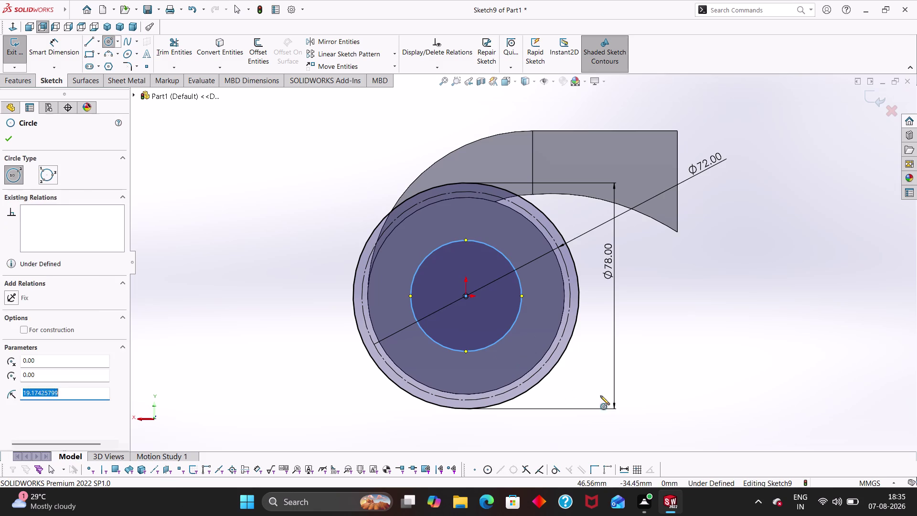
Dimension the new circle's diameter as 64 mm.
right_drag(699, 388, 661, 263)
click(522, 295)
click(710, 317)
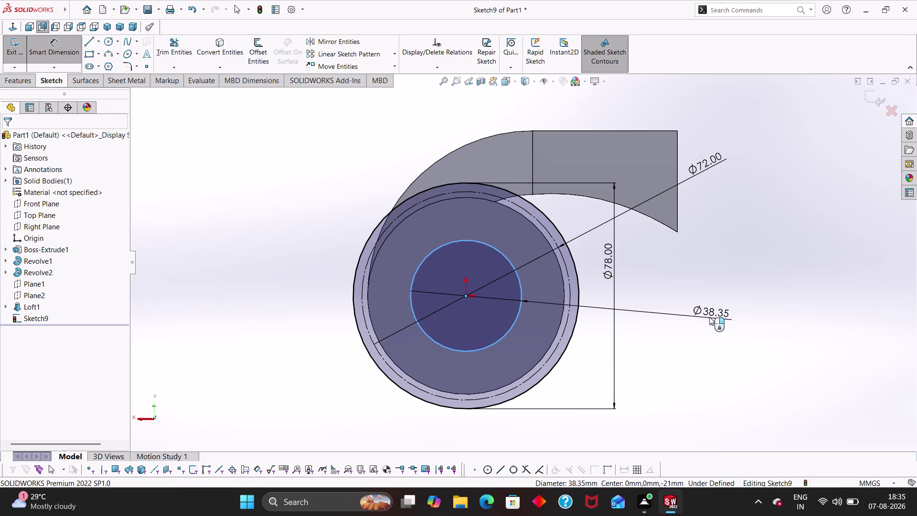
key(6)
key(4)
key(Return)
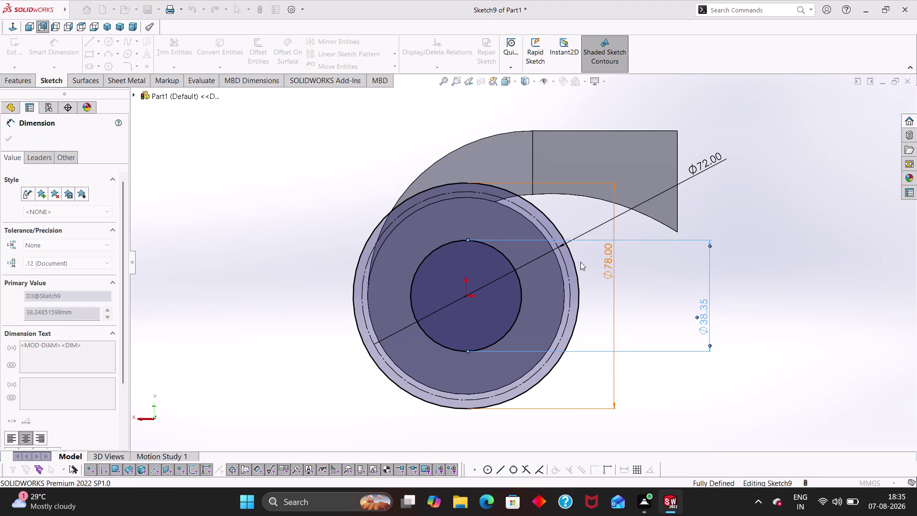
click(733, 246)
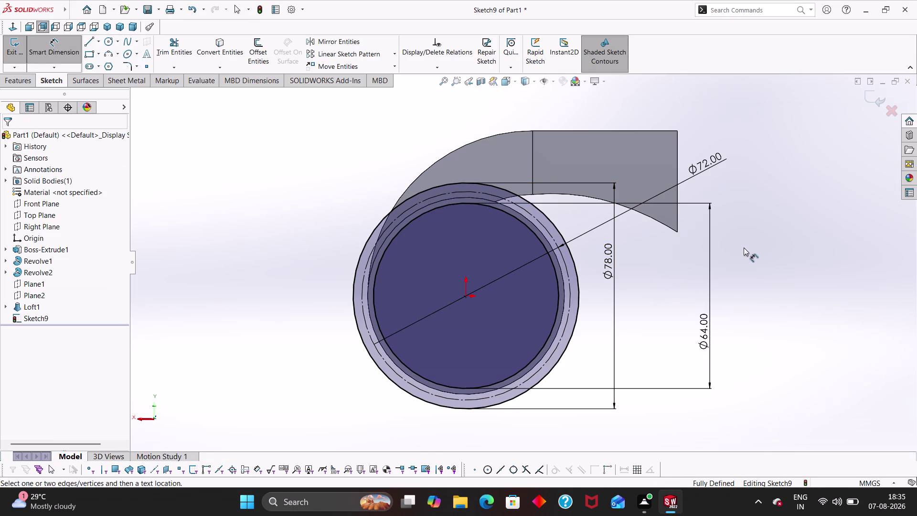
key(Escape)
Select the 64 mm circle, then cancel out to start another circle.
click(481, 198)
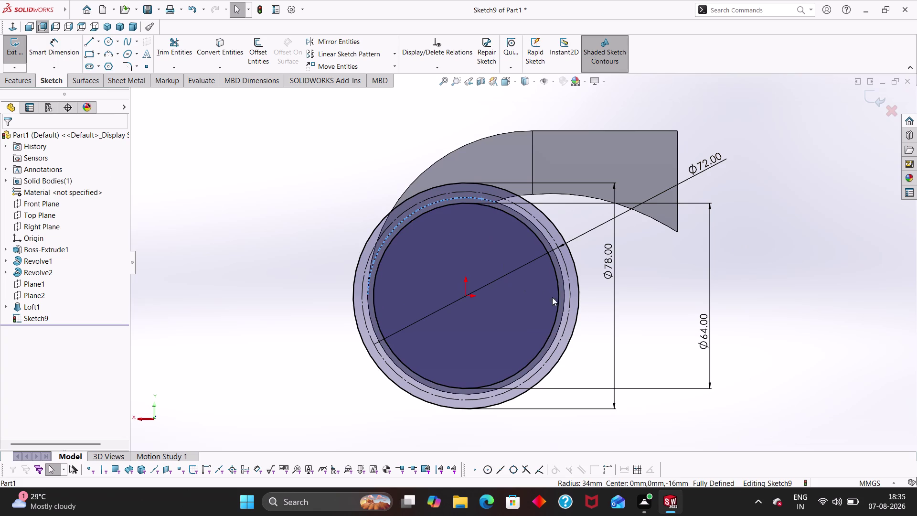
click(761, 275)
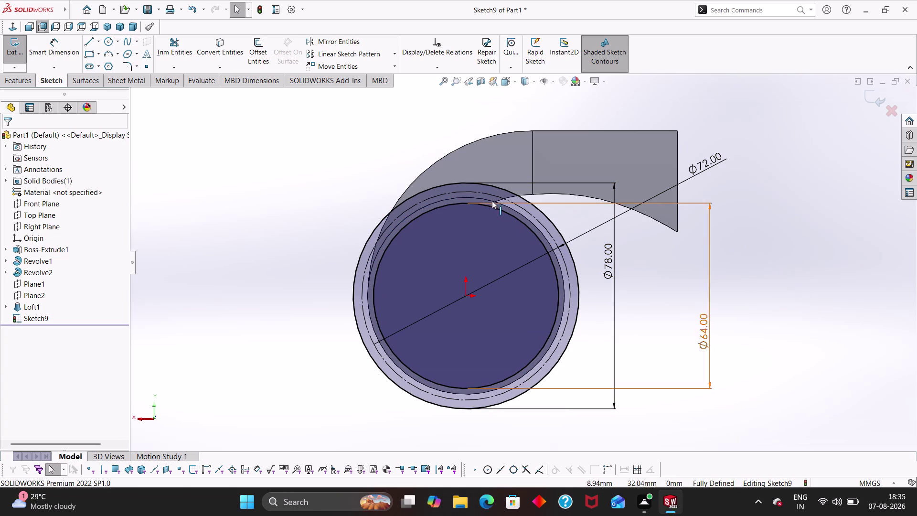
key(Escape)
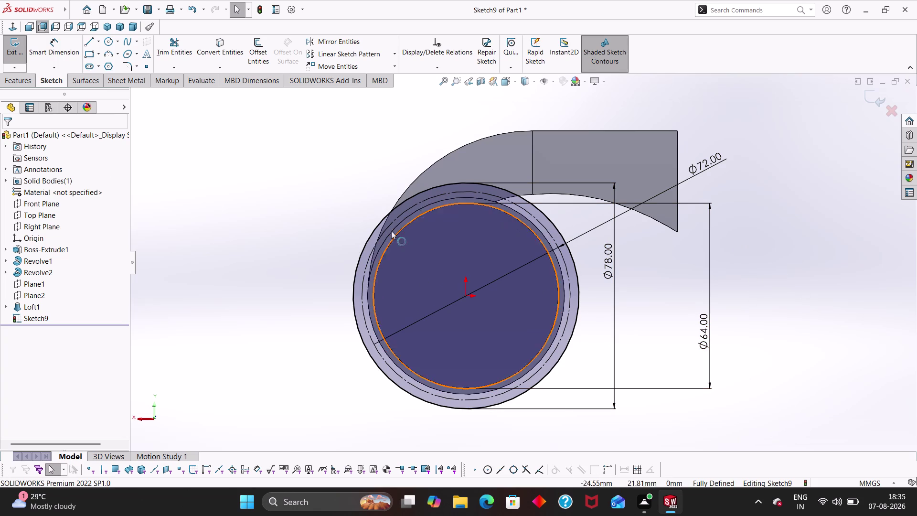
key(Escape)
key(Escape)
right_drag(295, 226, 370, 232)
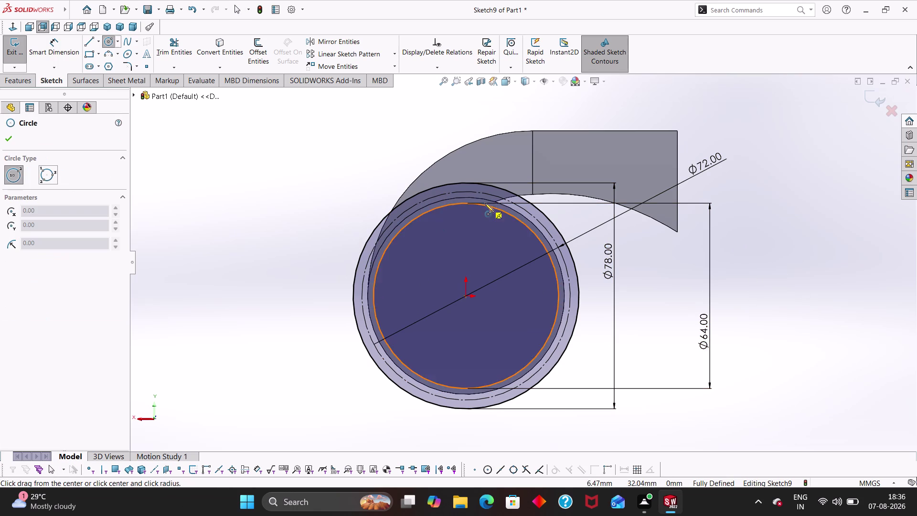
Draw a small circle centred on the top point of the 72 mm circle.
click(467, 193)
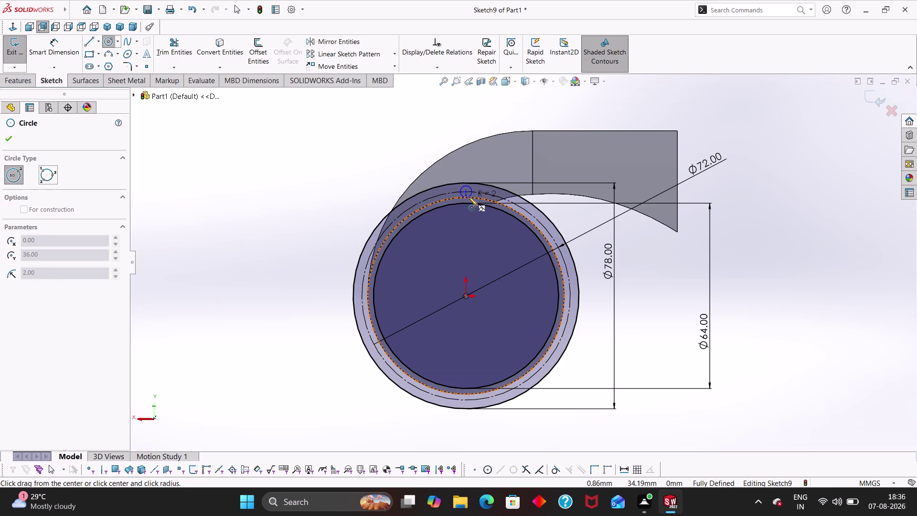
click(468, 197)
key(Escape)
key(Escape)
scroll(down, 3)
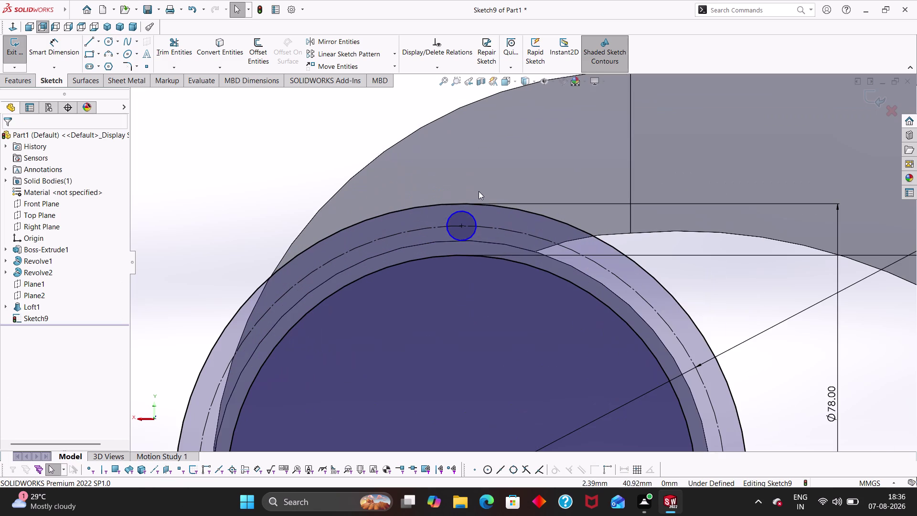
right_drag(490, 189, 490, 115)
Set the small circle's diameter to 3 mm and zoom to check the sketch.
click(476, 218)
click(501, 189)
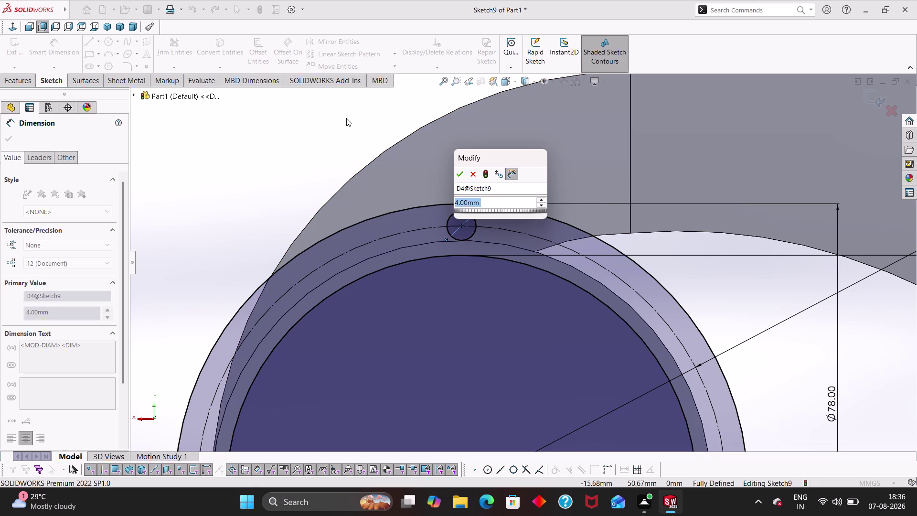
key(3)
key(Return)
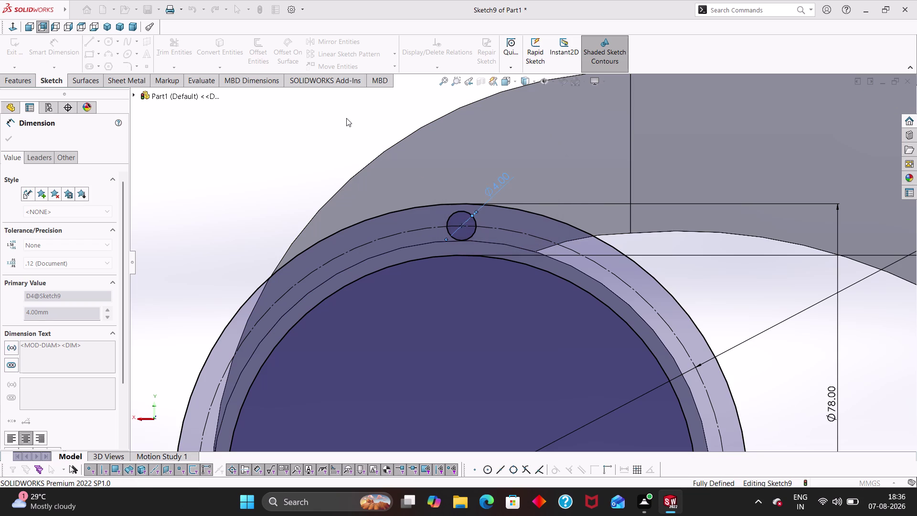
click(363, 123)
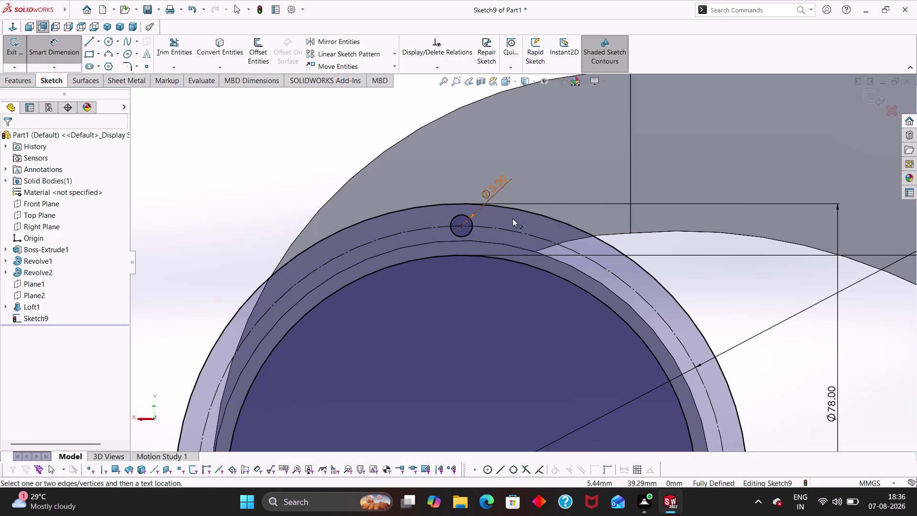
scroll(down, 3)
scroll(up, 3)
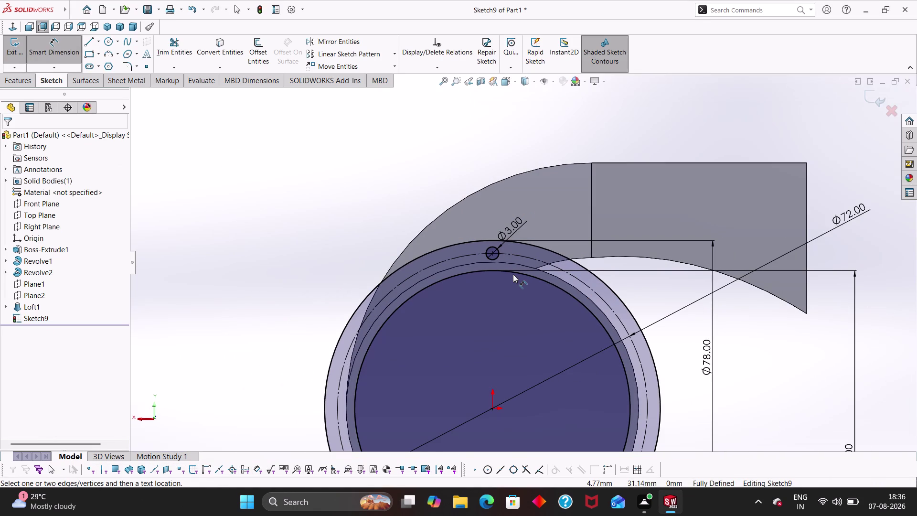
scroll(up, 3)
scroll(down, 3)
scroll(up, 3)
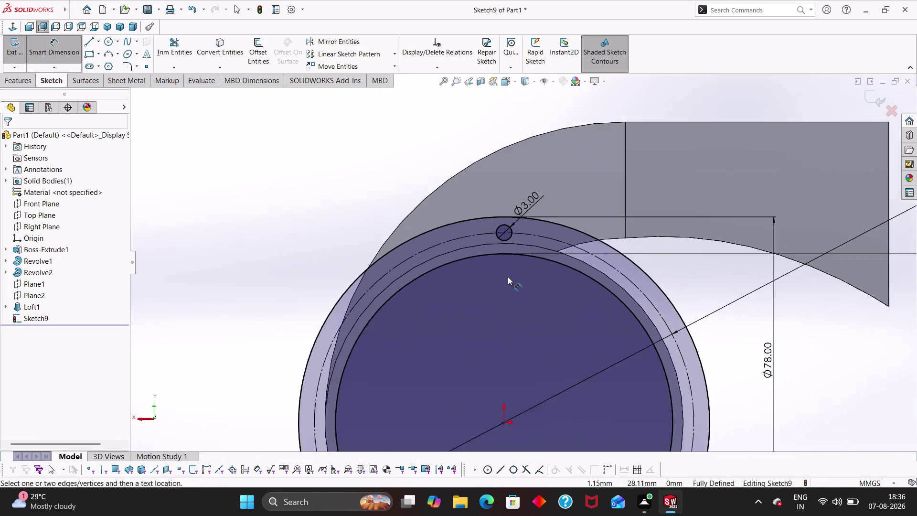
scroll(up, 3)
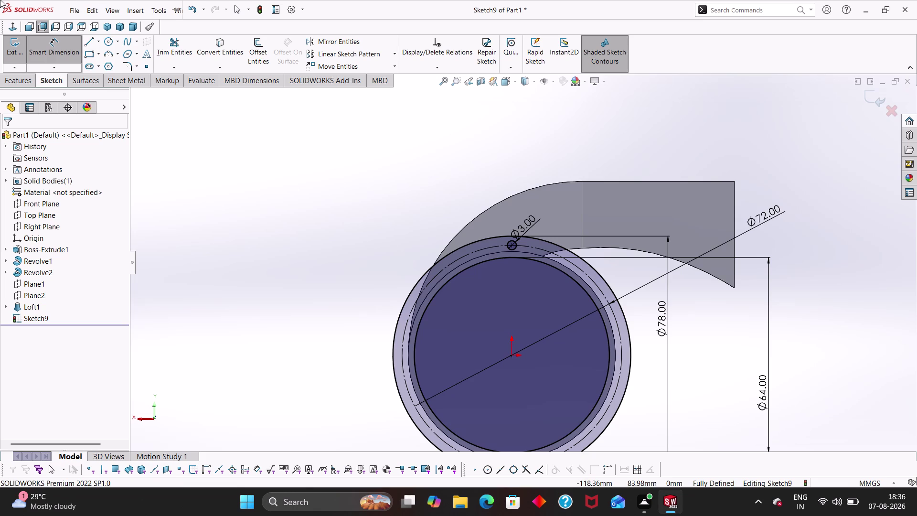
click(483, 153)
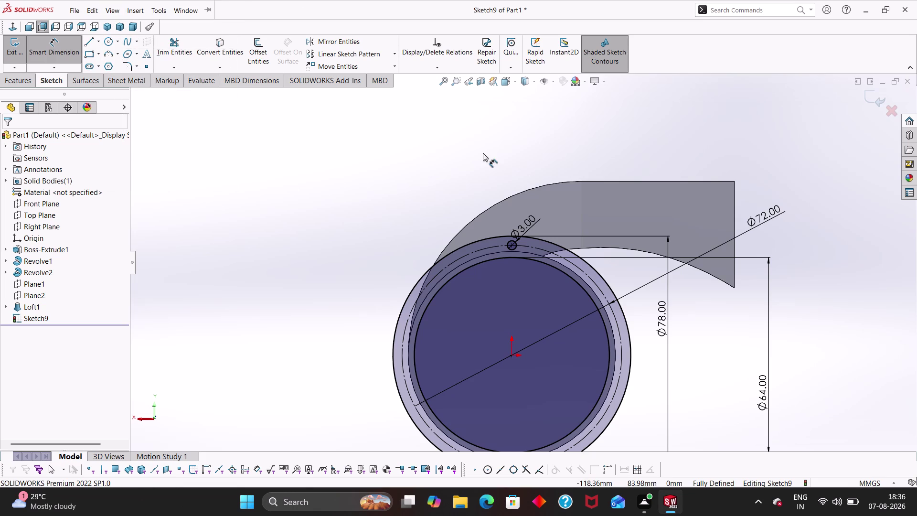